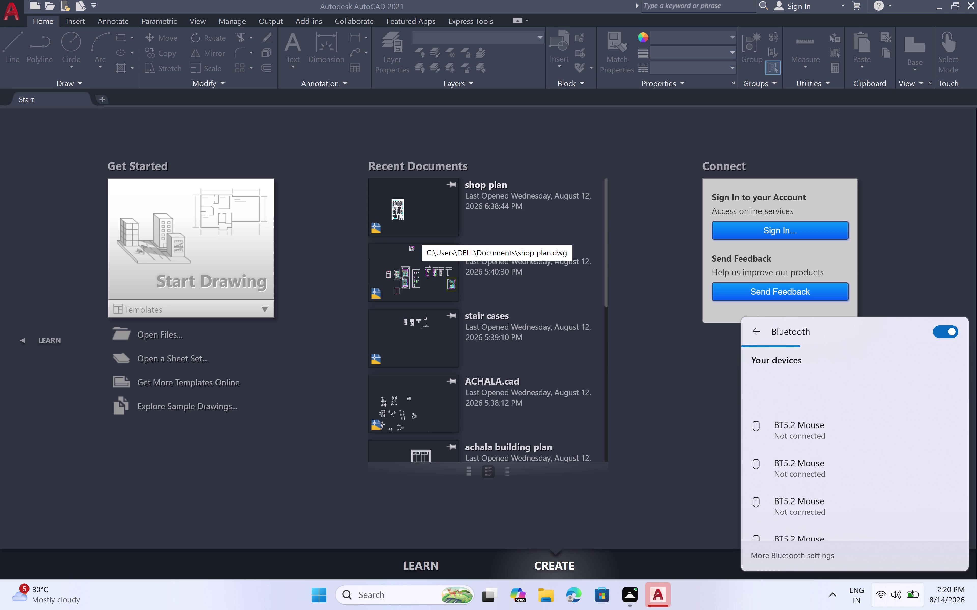
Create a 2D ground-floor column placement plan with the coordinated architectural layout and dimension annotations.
Create a new blank drawing, Drawing1, from the Start Drawing tile.
scroll(up, 3)
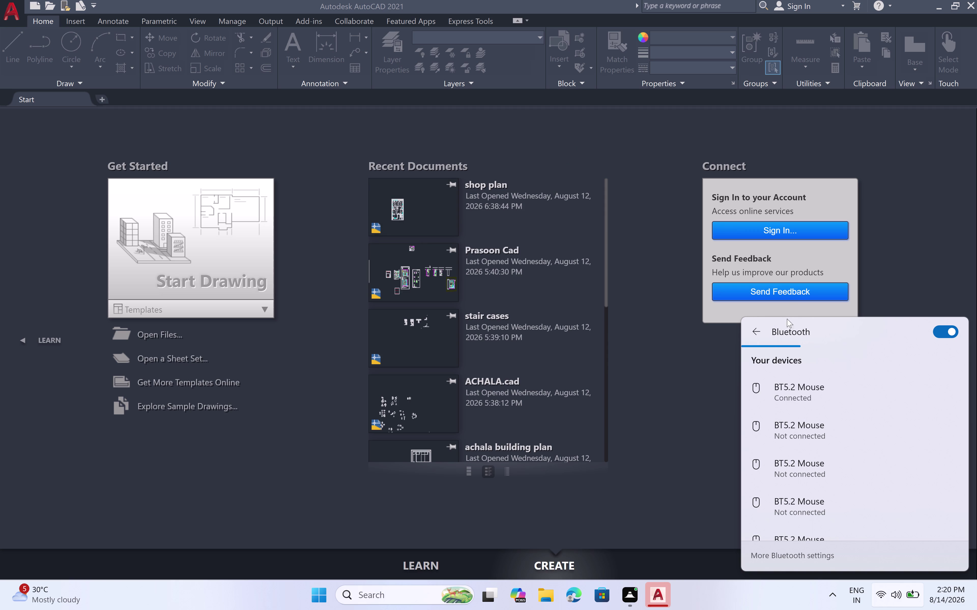
click(751, 333)
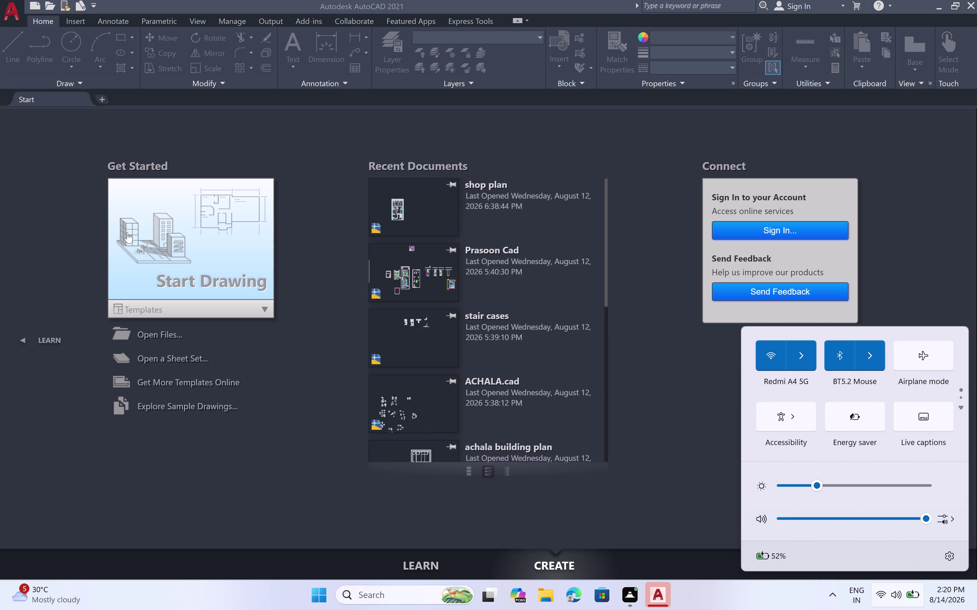
double_click(187, 234)
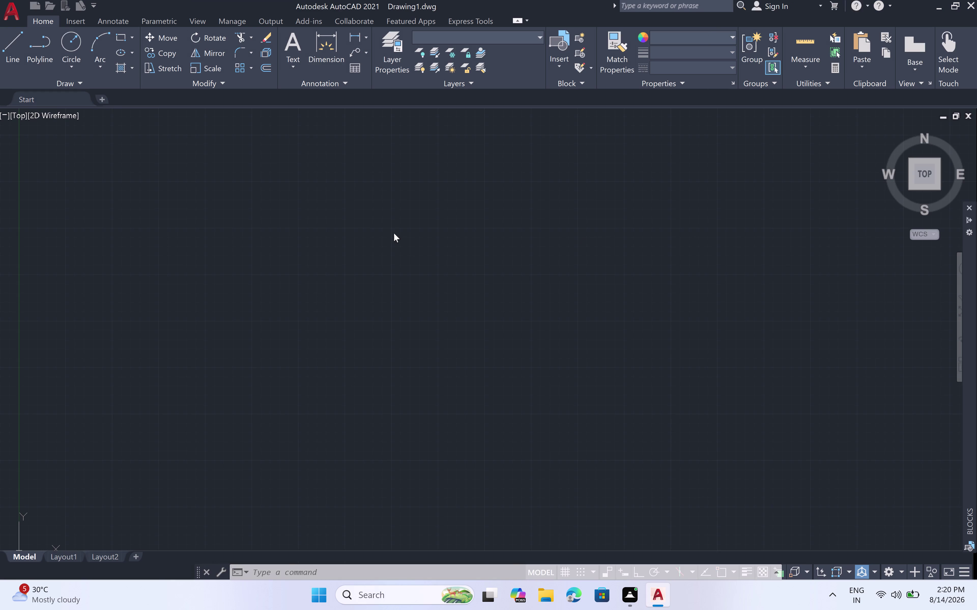
Pan the empty drawing so the origin moves toward the lower left.
scroll(down, 3)
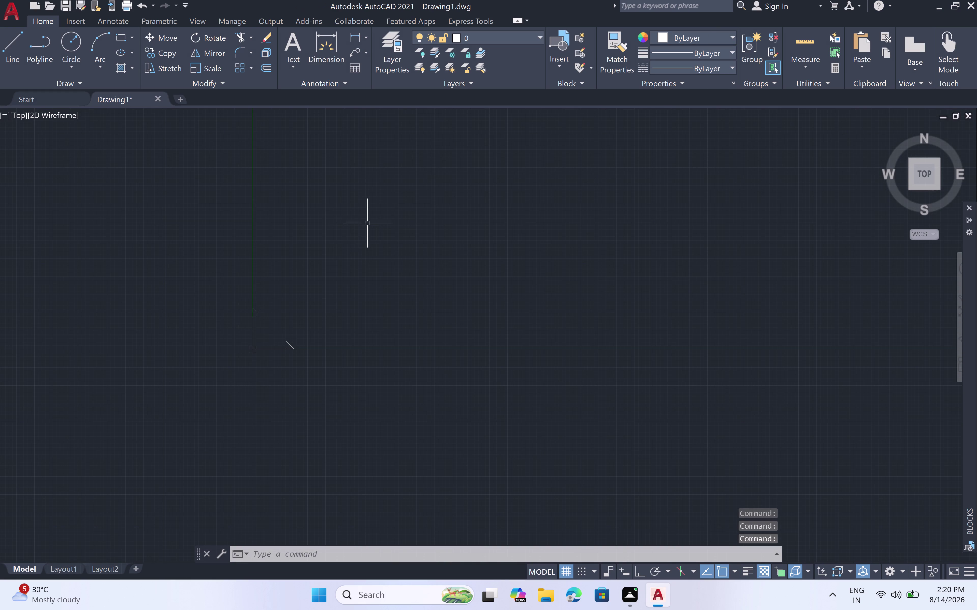
scroll(up, 3)
scroll(down, 3)
scroll(up, 3)
scroll(down, 3)
middle_drag(408, 215, 391, 246)
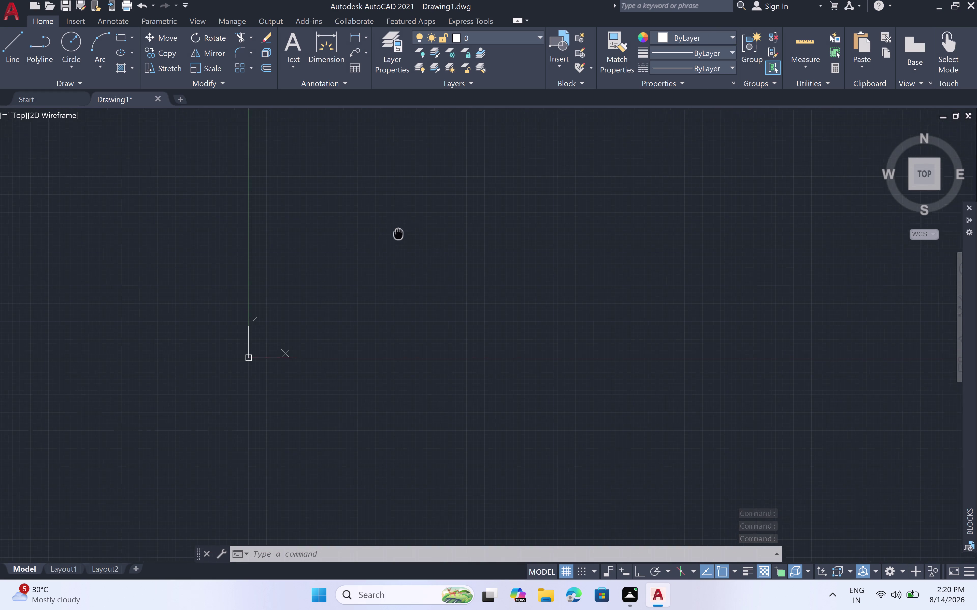
middle_drag(391, 245, 318, 296)
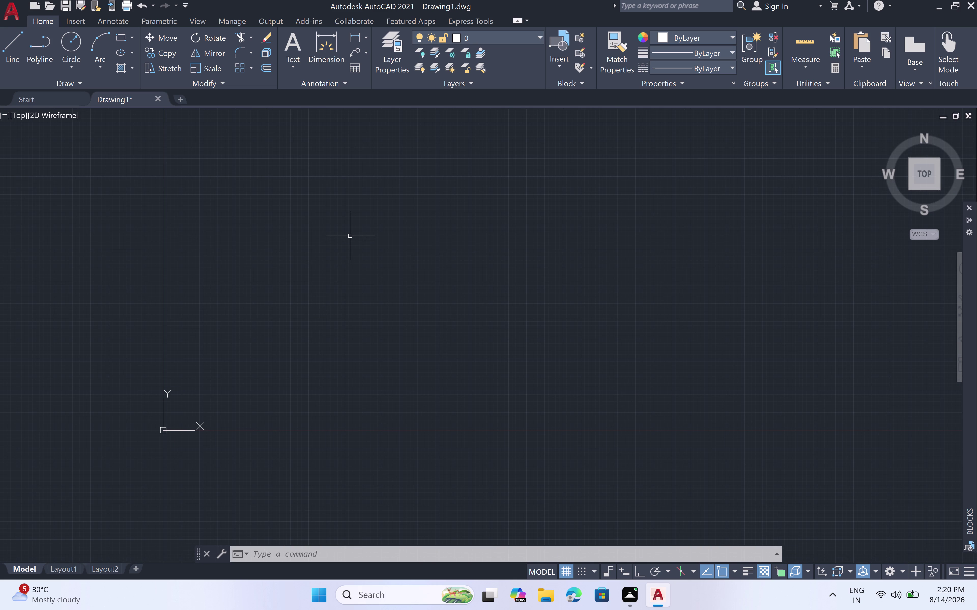
Drag two empty selection windows, then open Drawing Units with UN.
click(325, 166)
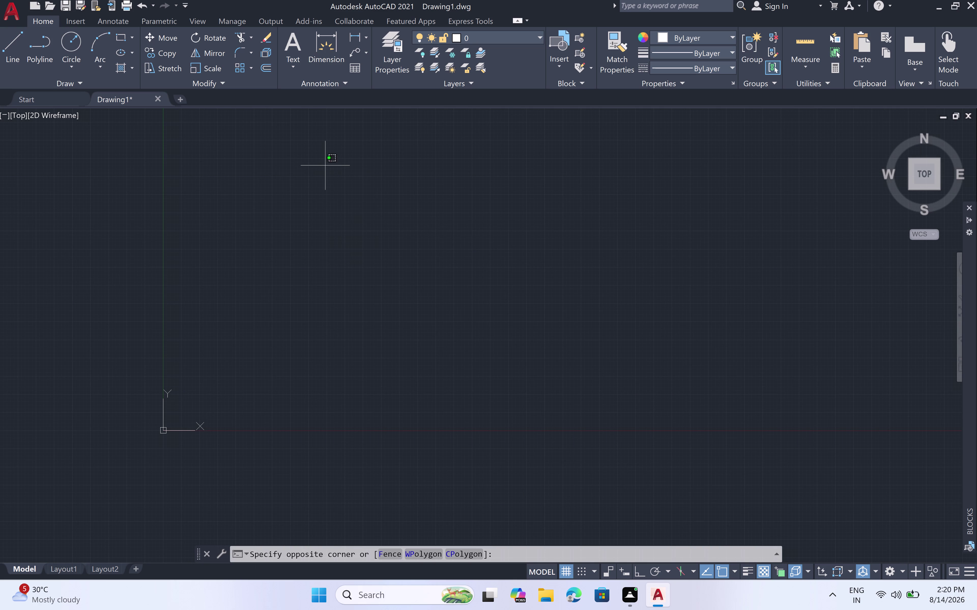
click(644, 295)
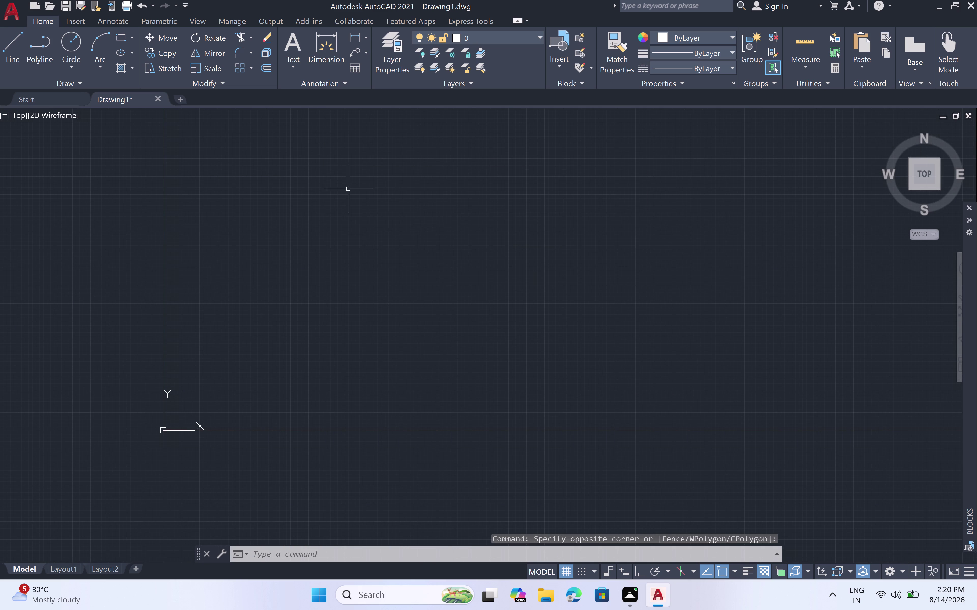
click(320, 172)
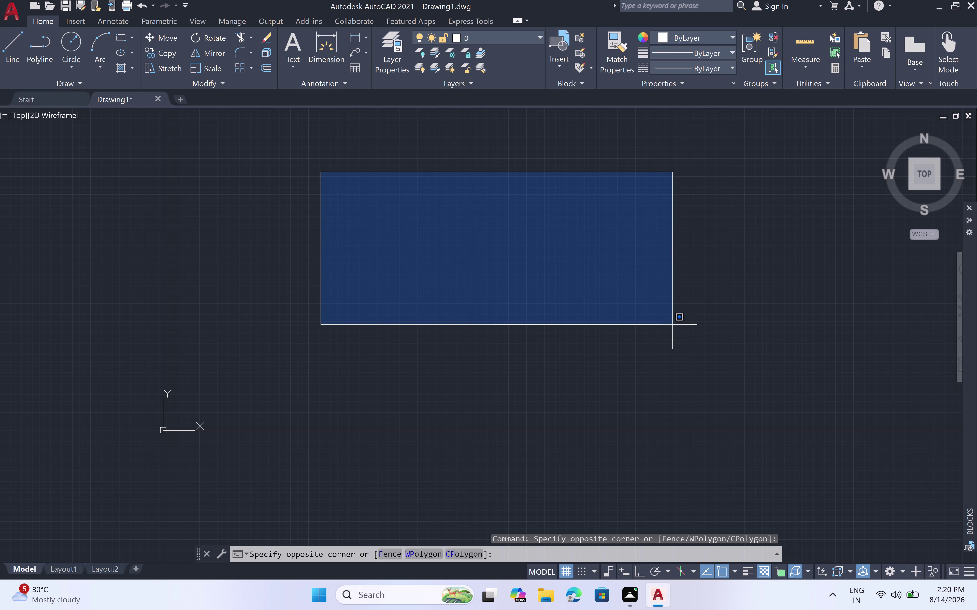
click(673, 324)
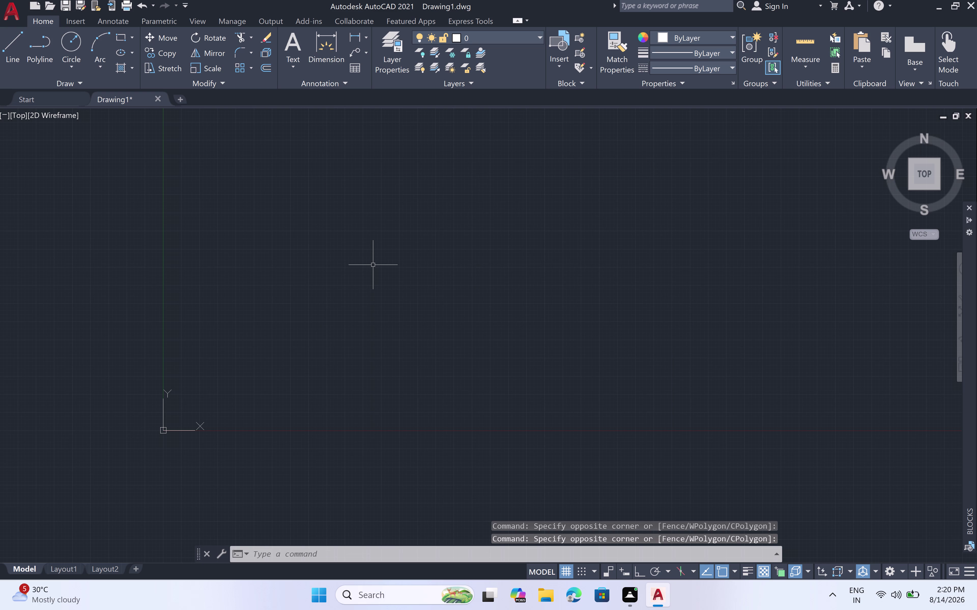
text(un)
key(space)
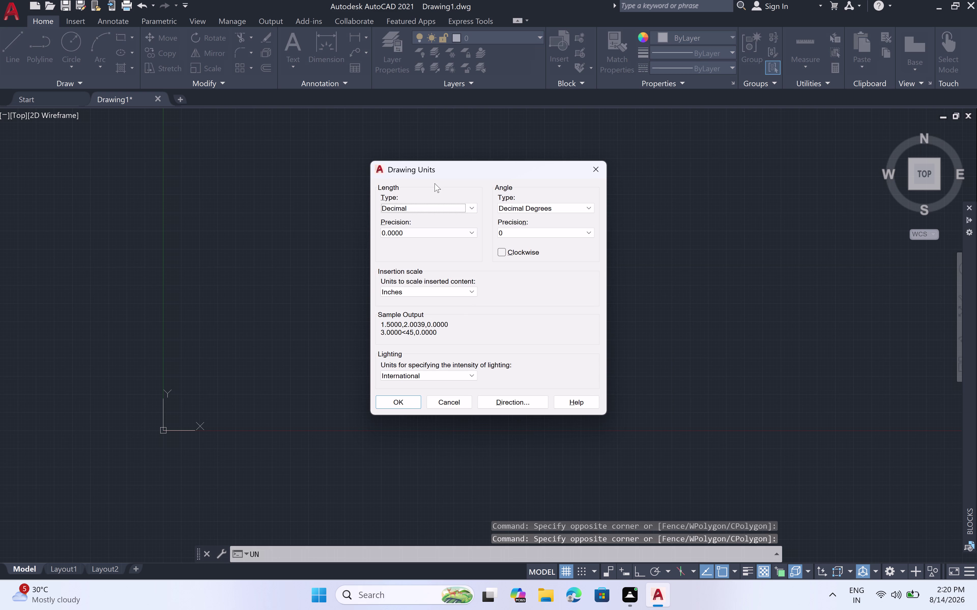
Set length type to Engineering with 0'-0.0" precision and confirm.
click(468, 209)
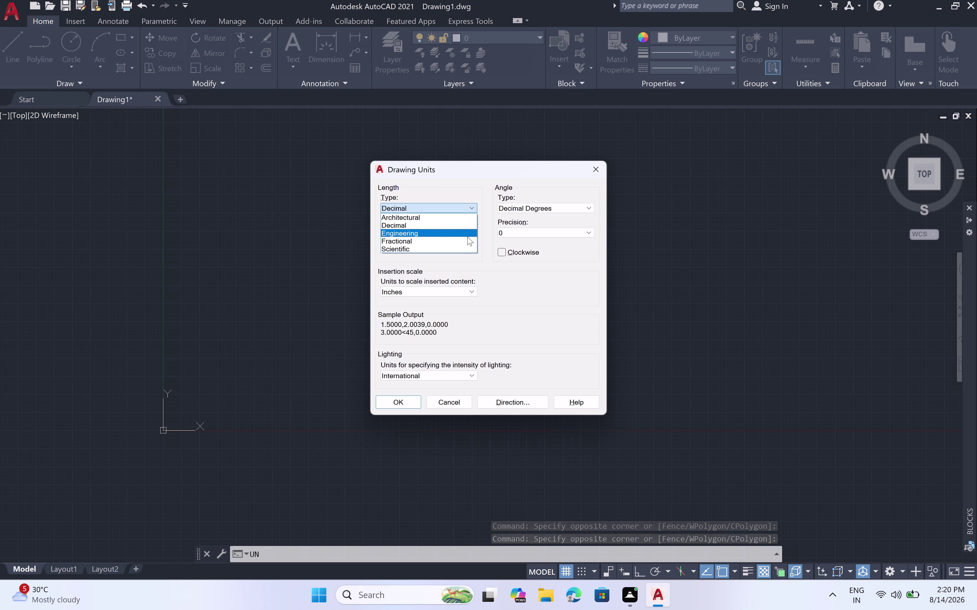
click(467, 237)
click(472, 235)
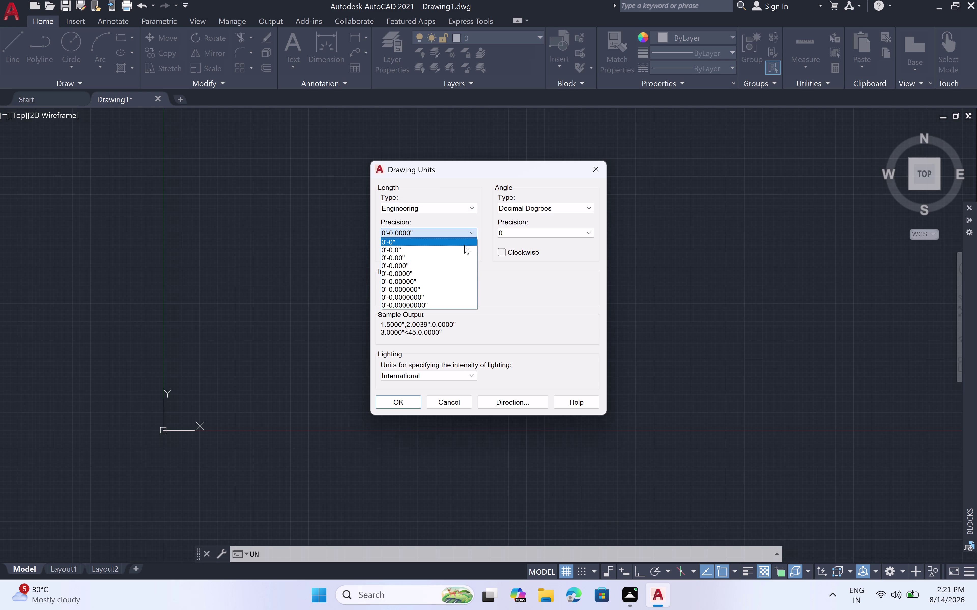
click(466, 250)
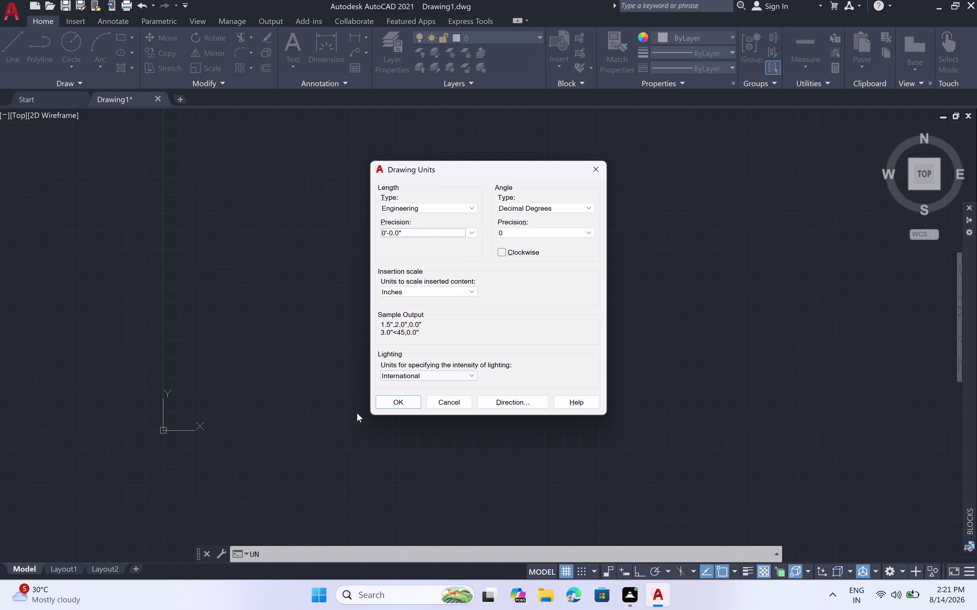
click(394, 403)
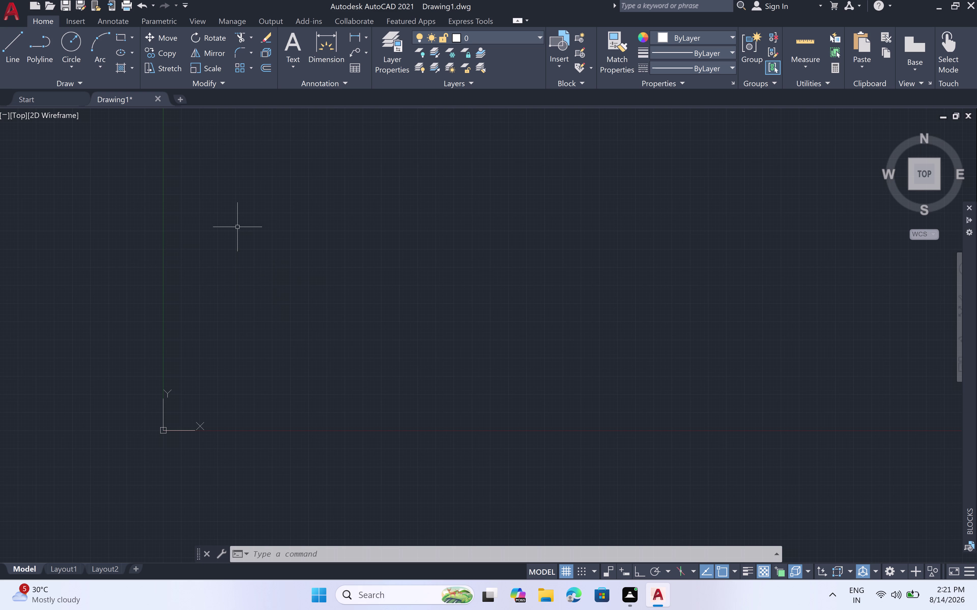
Place a horizontal construction line near the top of the drawing.
middle_drag(290, 173, 232, 496)
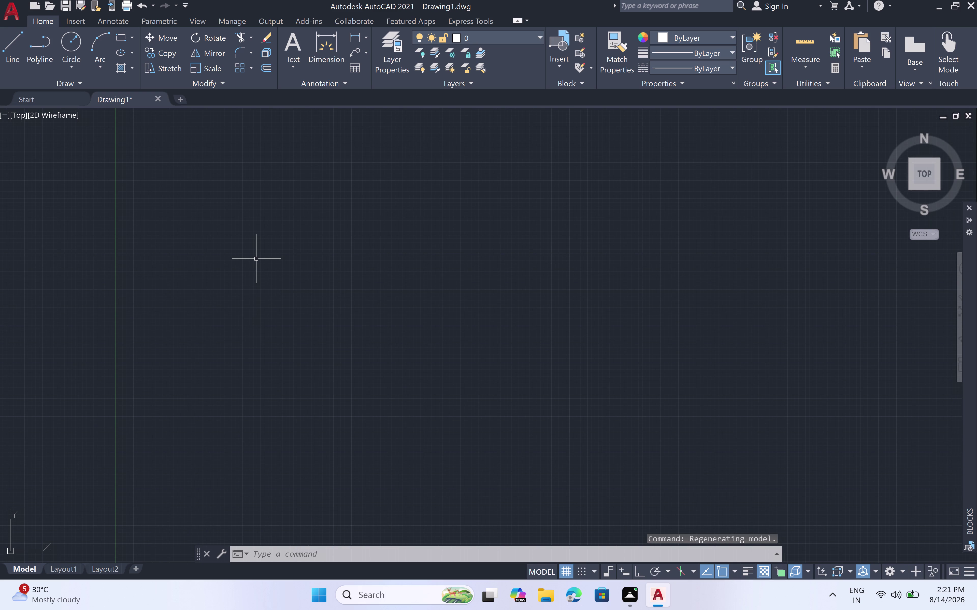
text(off)
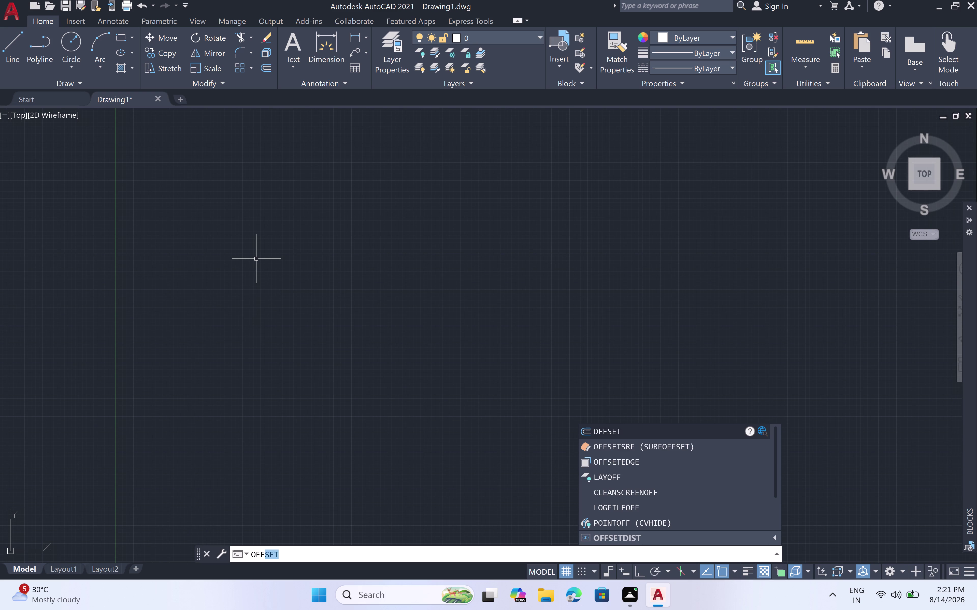
key(BackSpace)
key(BackSpace)
key(BackSpace)
key(BackSpace)
text(x)
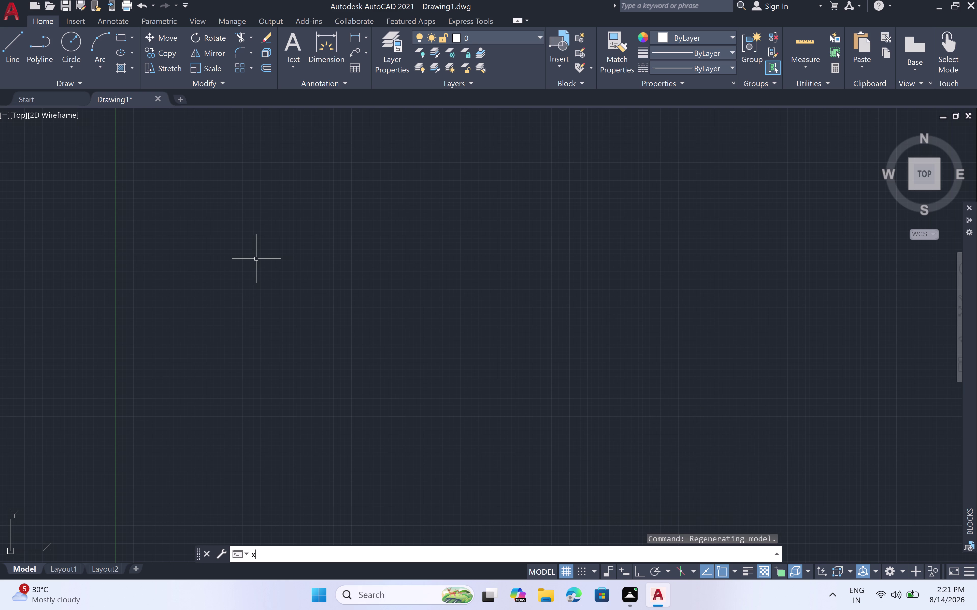
text(l)
key(space)
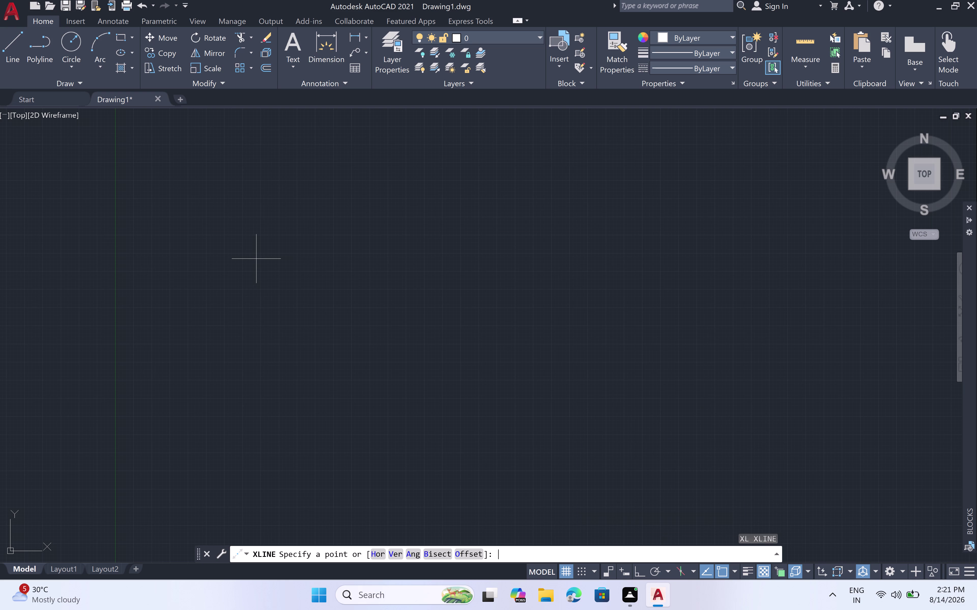
key(h)
key(space)
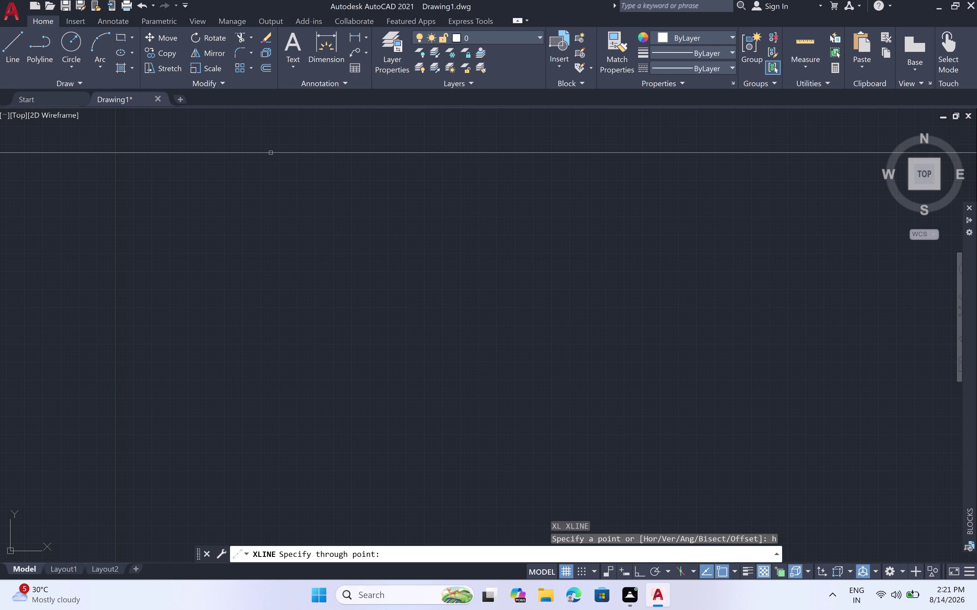
click(356, 153)
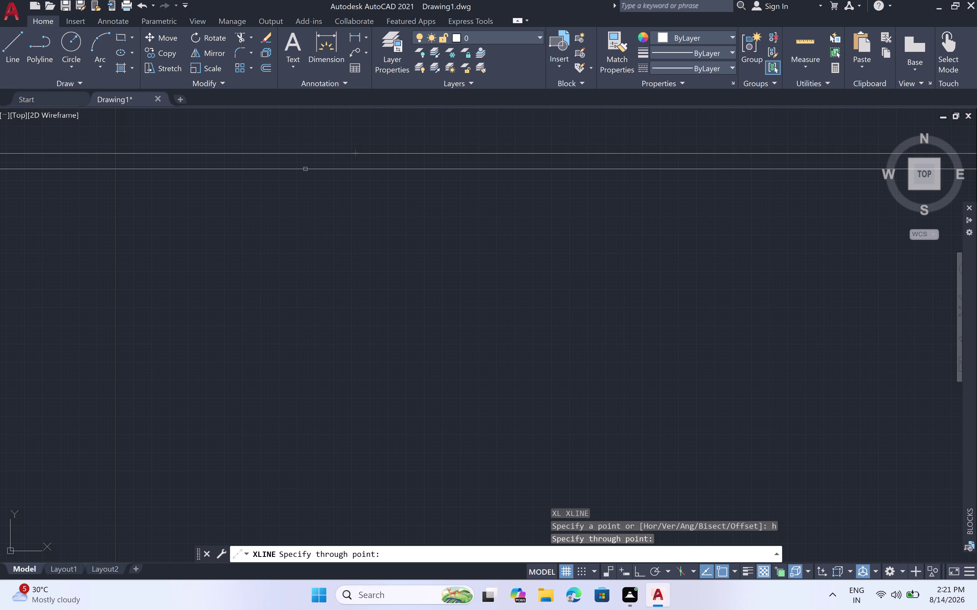
key(space)
Place a vertical construction line near the left side, then start TRIM.
key(space)
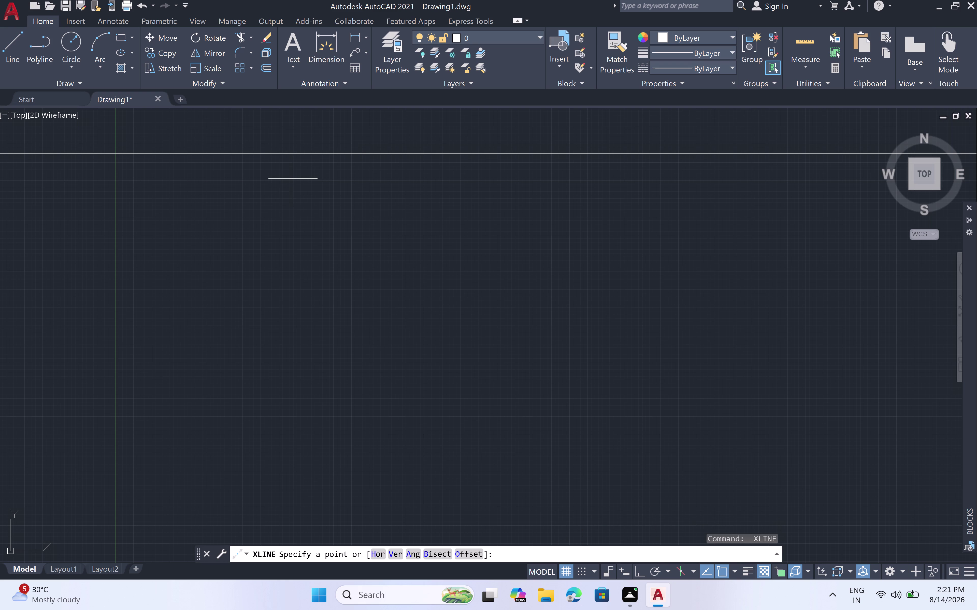
text(v)
key(space)
click(196, 179)
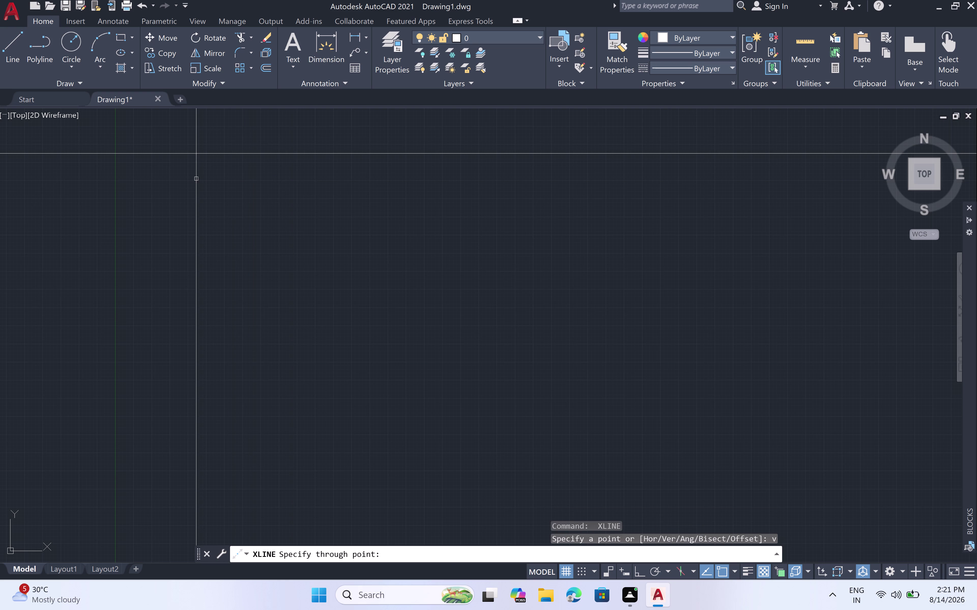
key(Escape)
key(r)
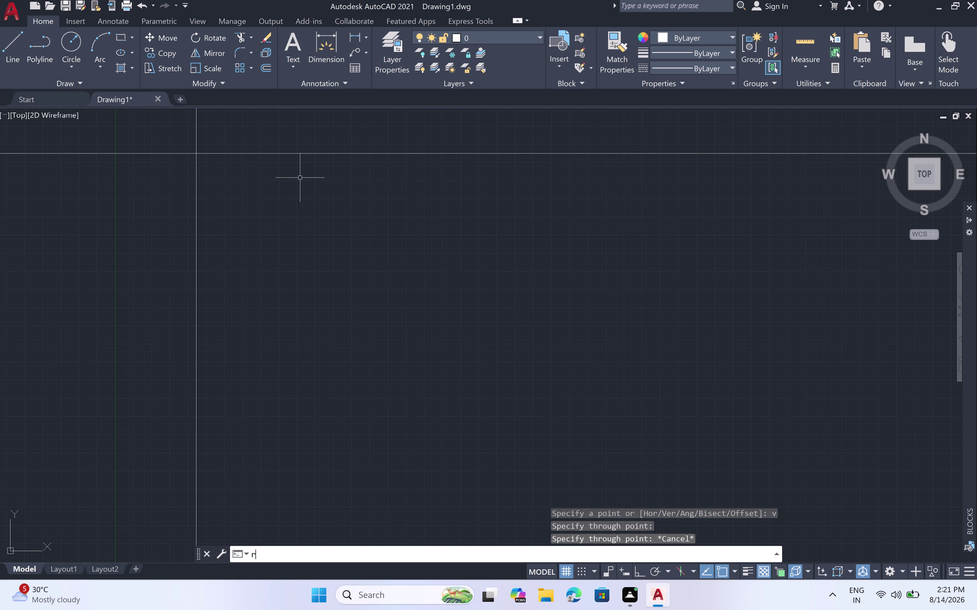
key(BackSpace)
text(tr)
key(space)
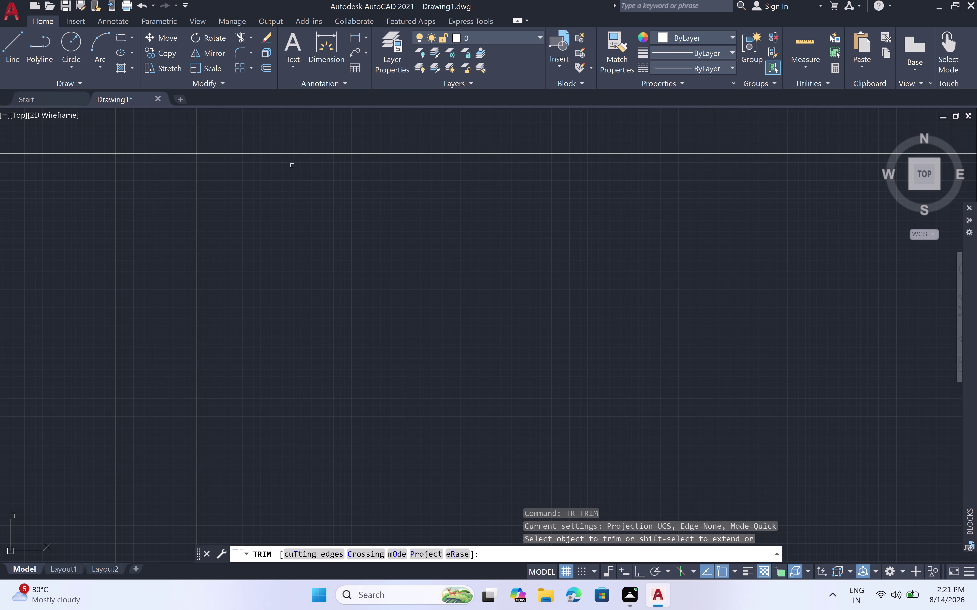
Trim the vertical line above and horizontal line left of the intersection.
click(197, 121)
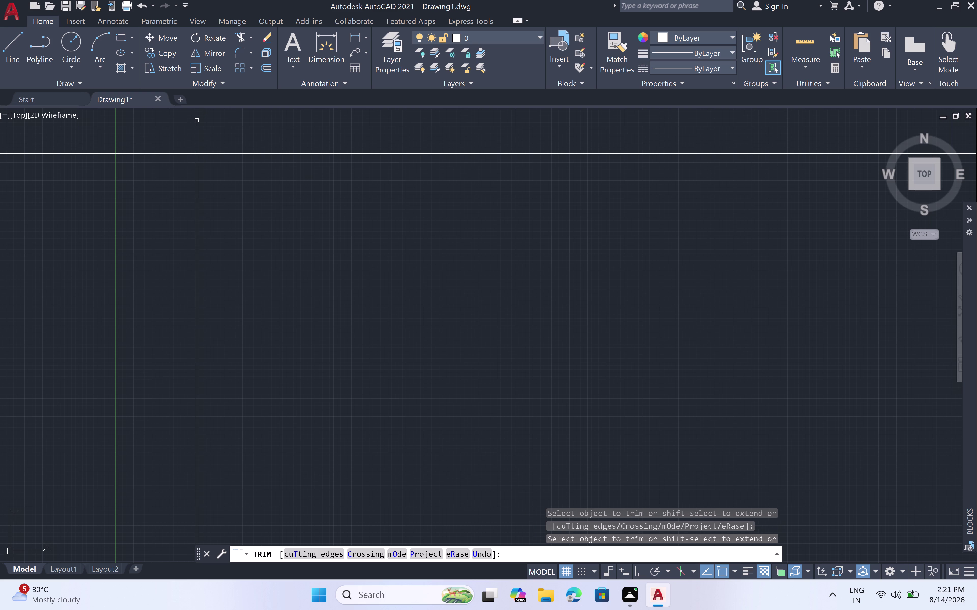
click(162, 152)
key(Escape)
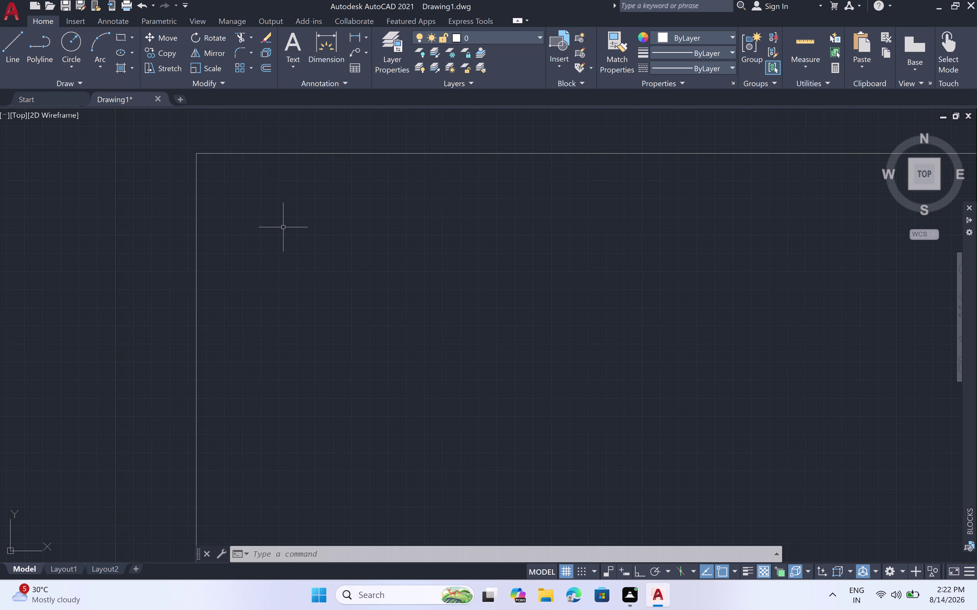
key(o)
text(ff)
key(space)
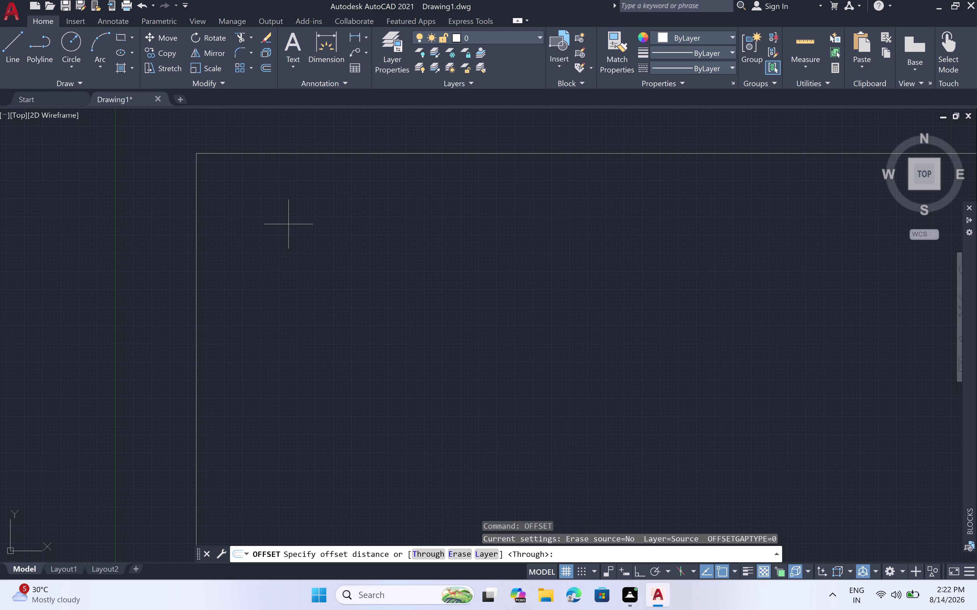
Offset the top and left corner lines 9" inward to thicken the outer walls.
text(9")
key(space)
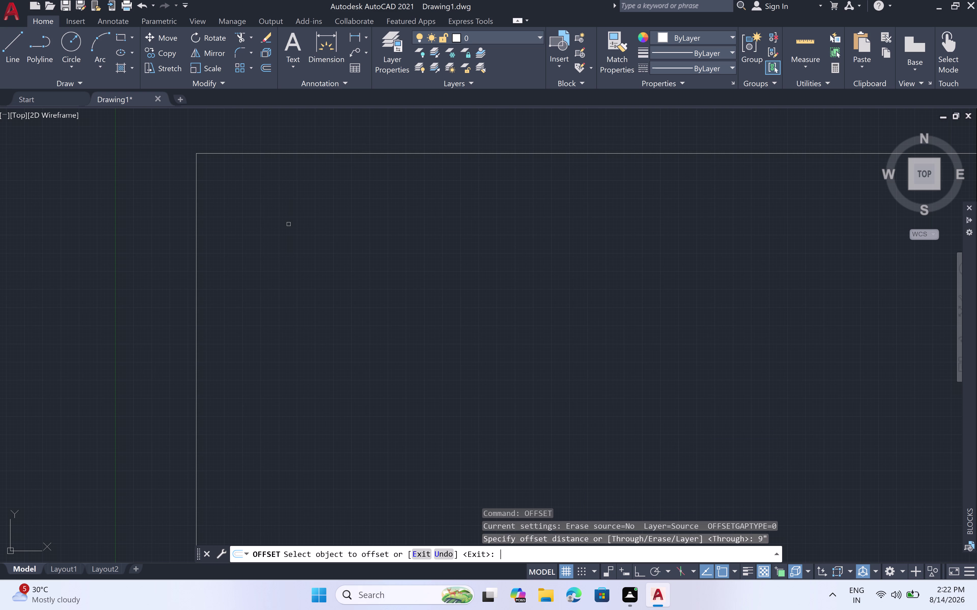
click(253, 154)
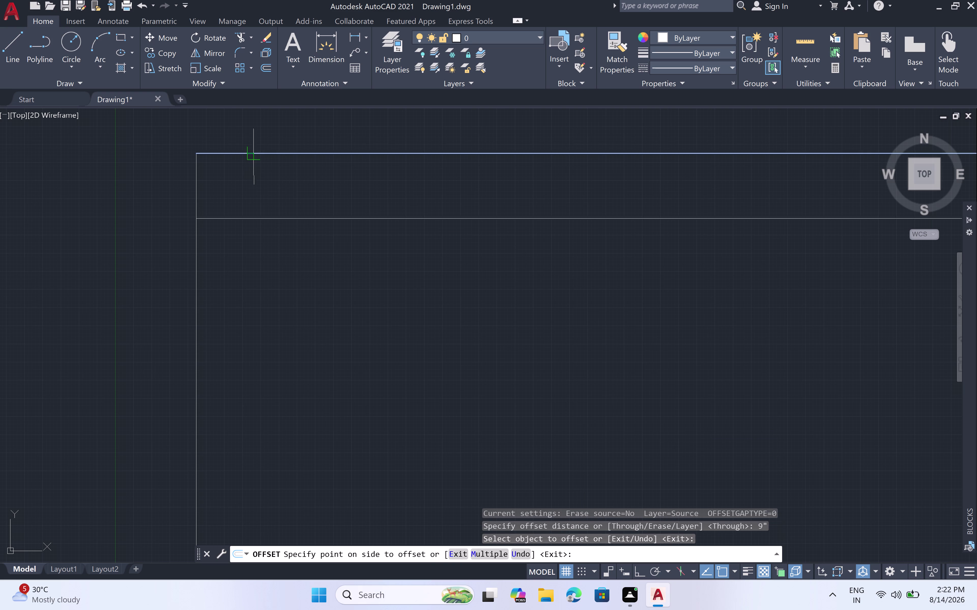
click(257, 202)
click(196, 262)
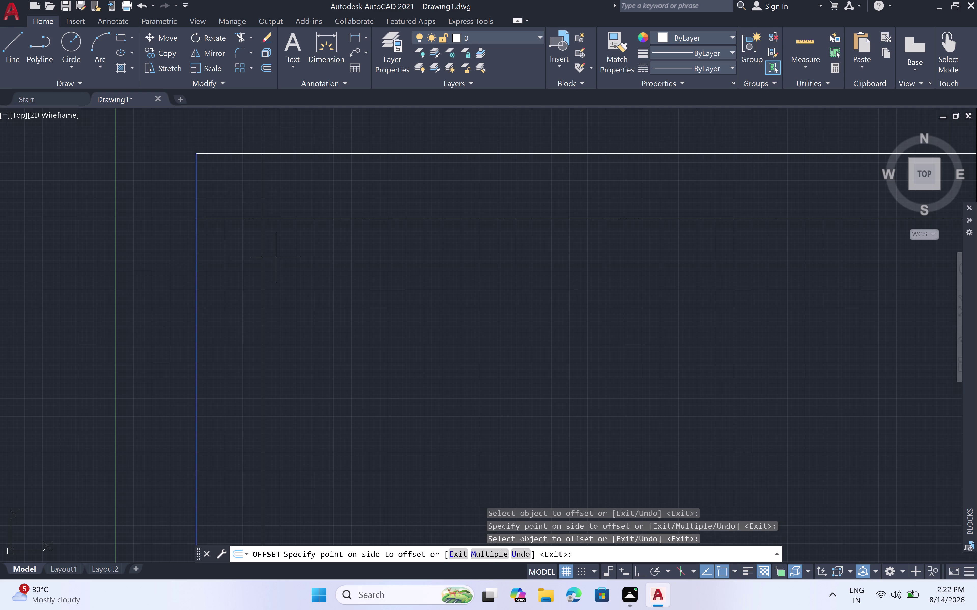
click(294, 260)
scroll(down, 3)
scroll(down, 3)
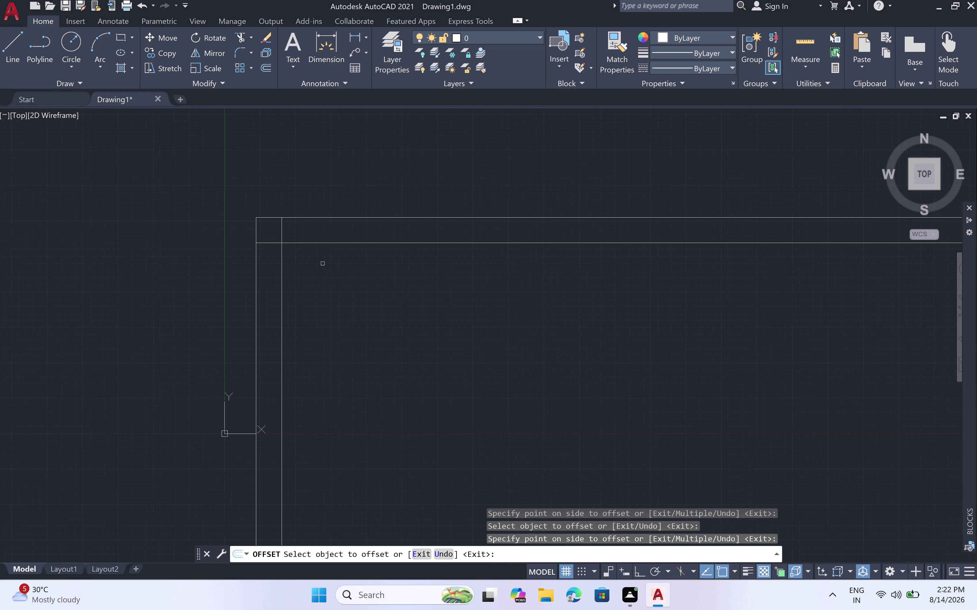
key(Escape)
scroll(down, 3)
scroll(up, 3)
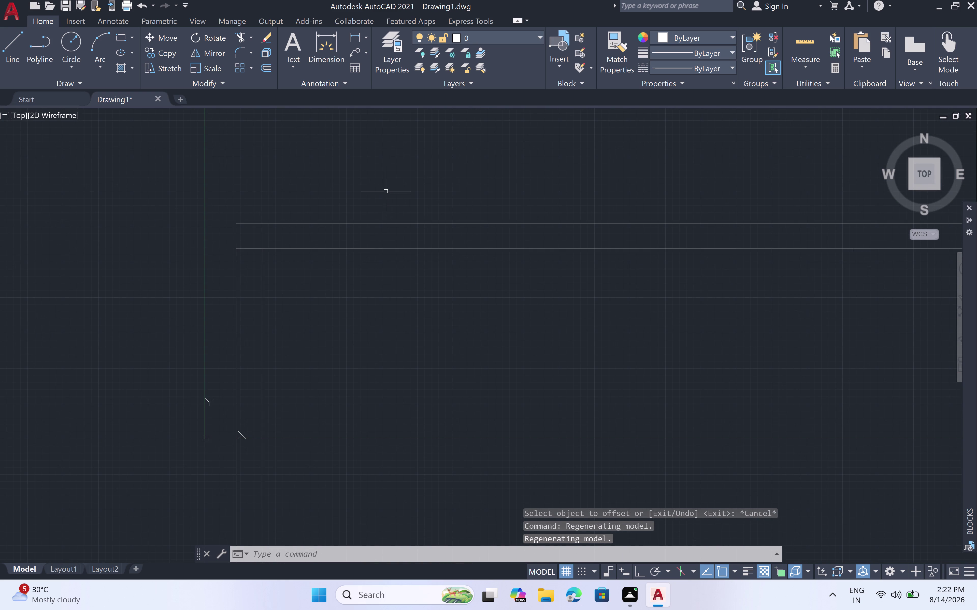
click(369, 178)
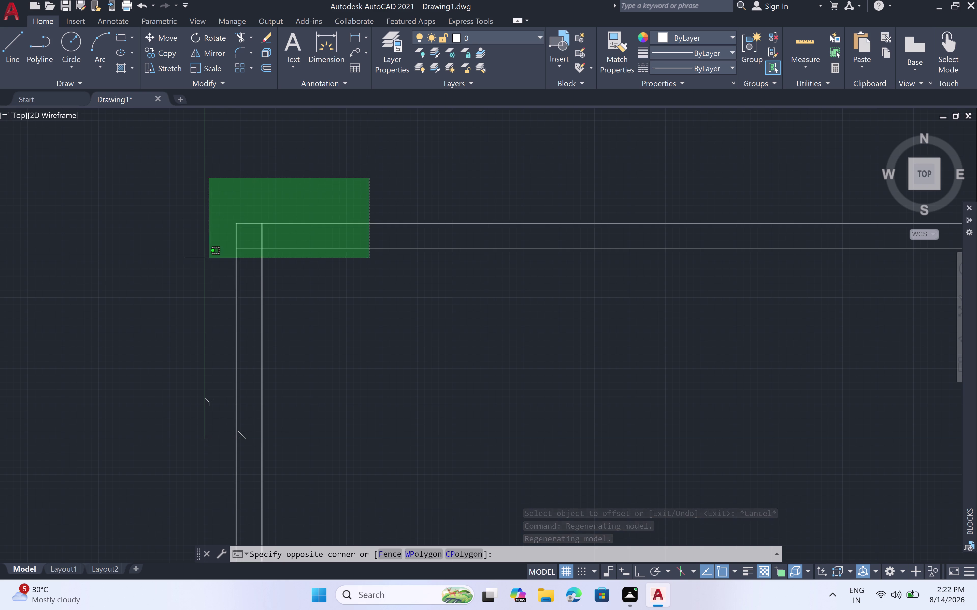
Move the four corner wall lines from their corner base point to a new location.
click(214, 284)
text(m)
key(space)
scroll(down, 3)
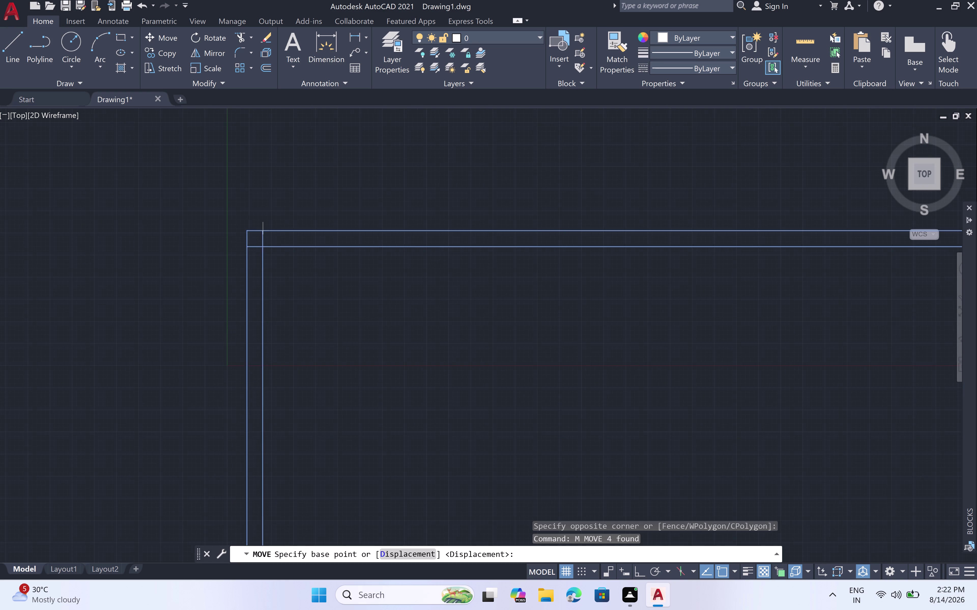
scroll(up, 3)
click(261, 238)
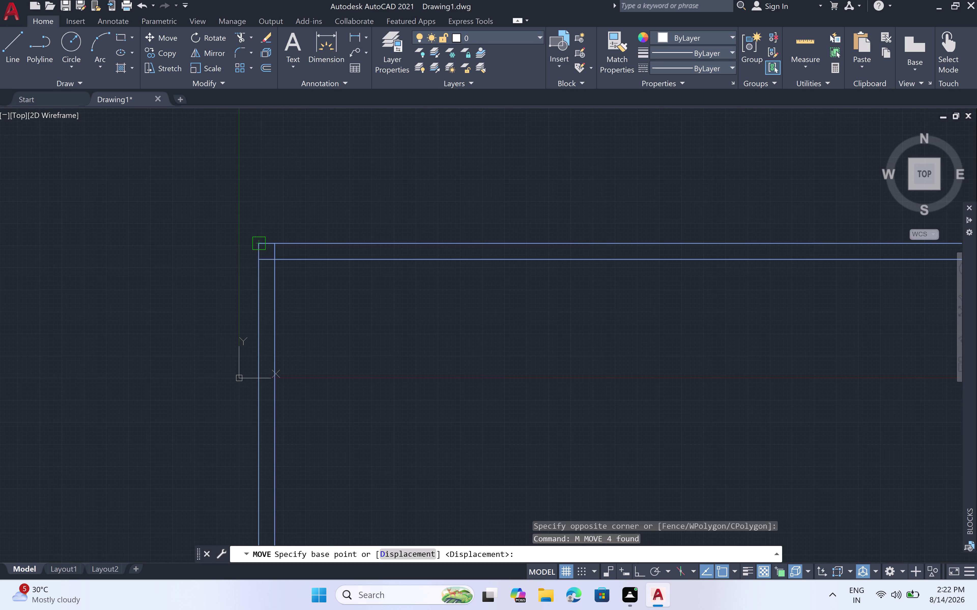
scroll(down, 3)
middle_drag(440, 151, 405, 339)
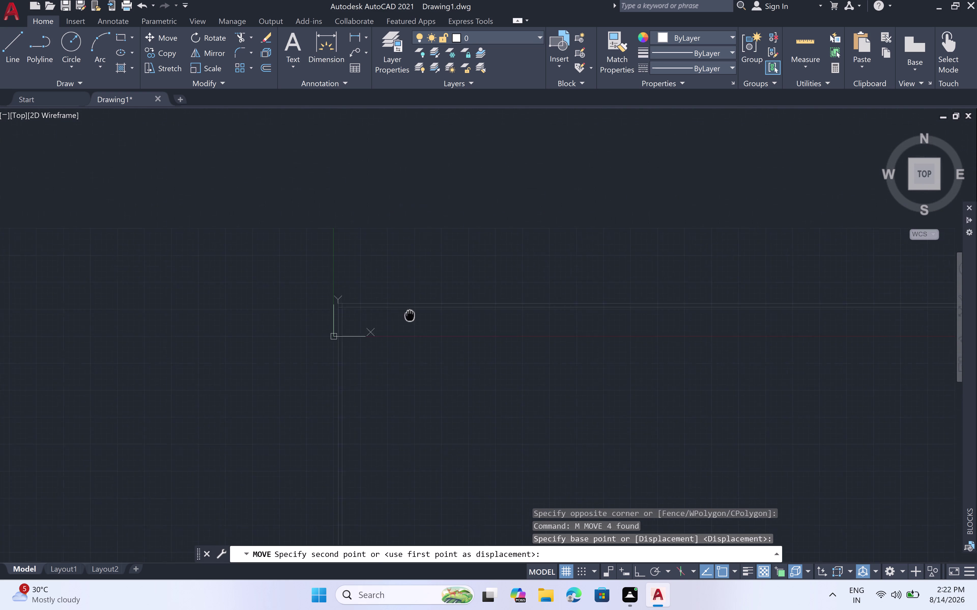
middle_drag(405, 339, 390, 397)
middle_drag(438, 152, 377, 242)
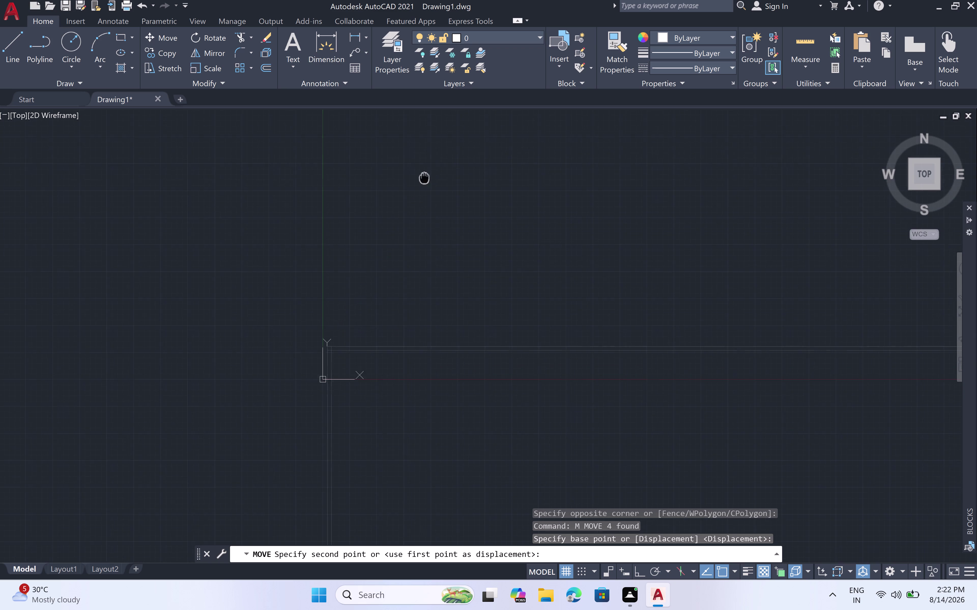
middle_drag(377, 243, 334, 325)
middle_drag(414, 205, 362, 242)
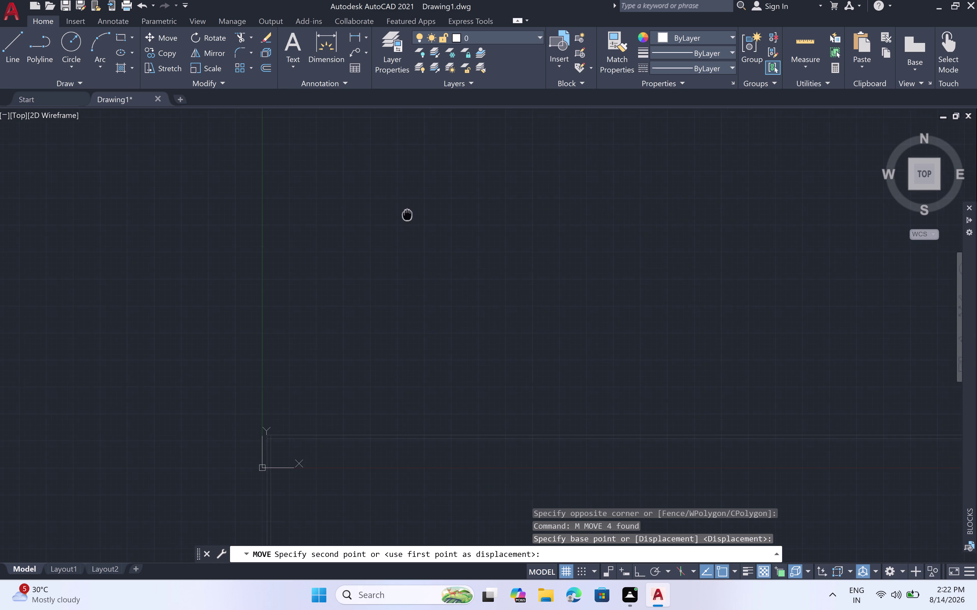
middle_drag(362, 242, 228, 293)
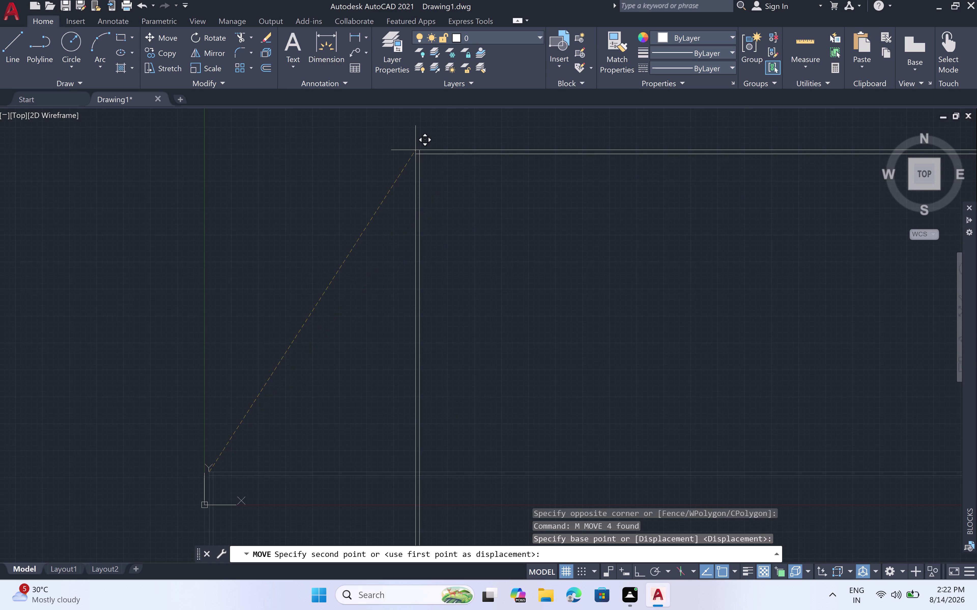
click(415, 150)
Reselect the corner walls and nudge them slightly.
middle_drag(504, 177, 408, 273)
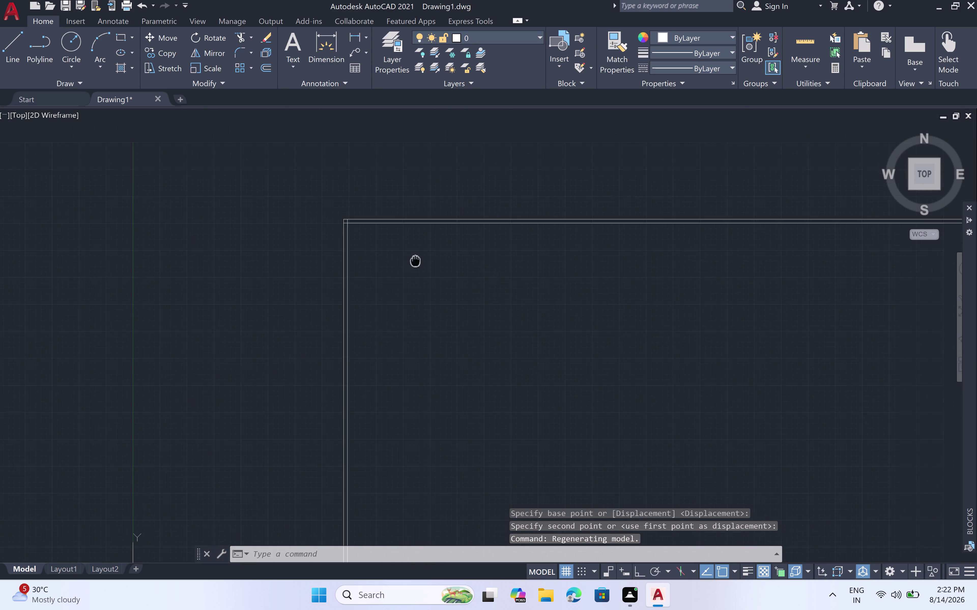
middle_drag(408, 274, 396, 293)
click(392, 220)
click(280, 336)
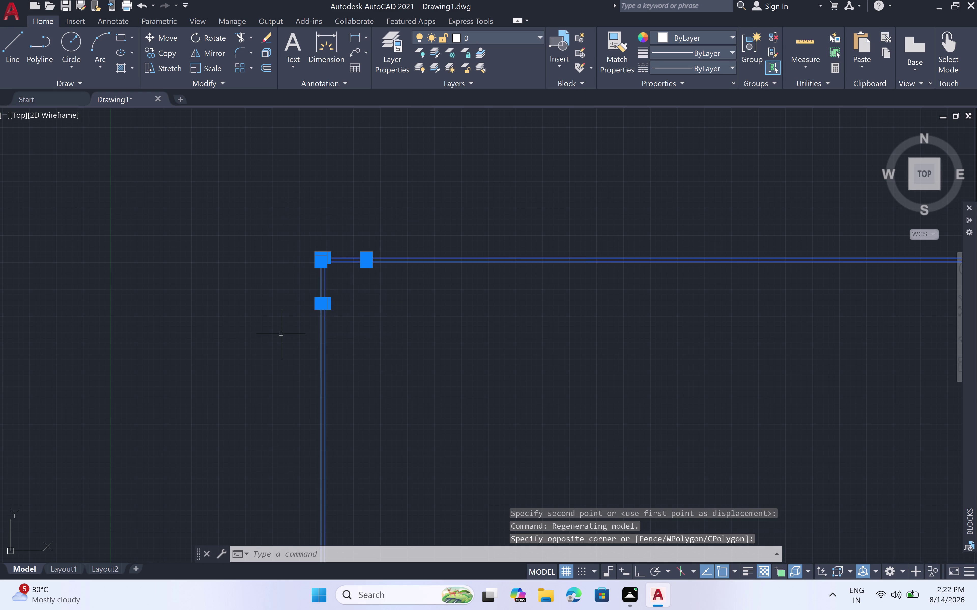
text(m)
key(space)
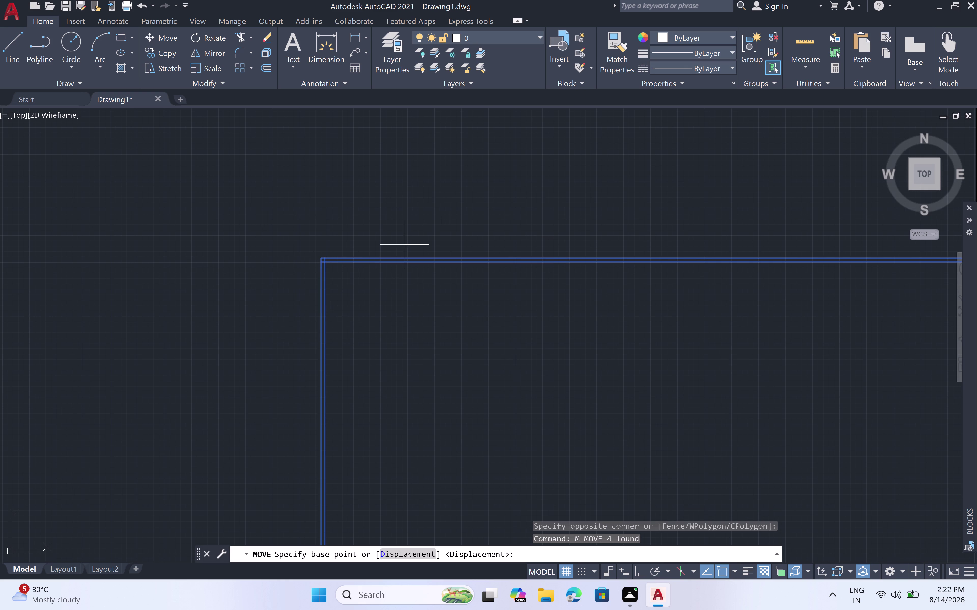
click(328, 255)
click(330, 253)
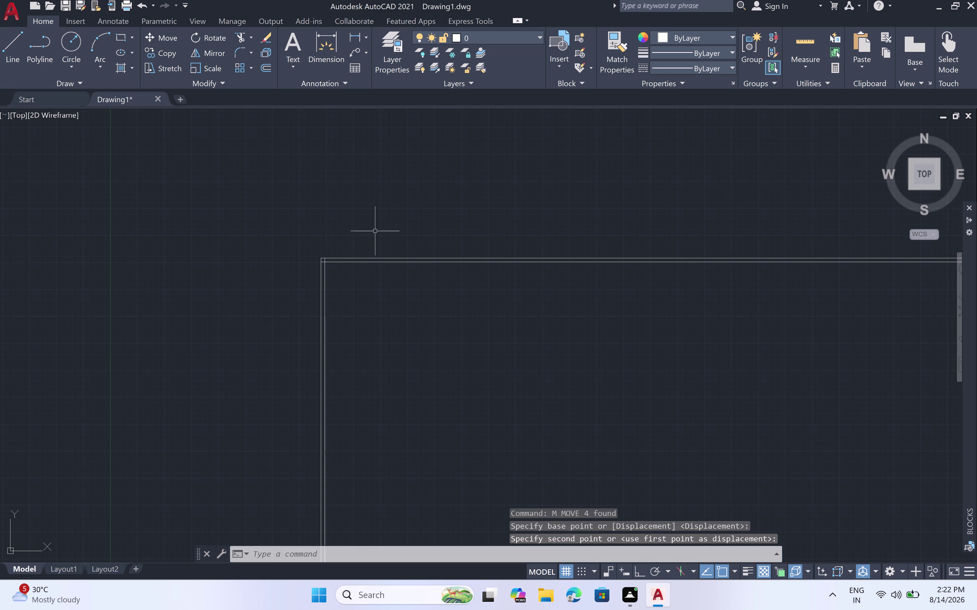
Move the corner walls once more to their final position.
click(373, 223)
click(309, 304)
key(m)
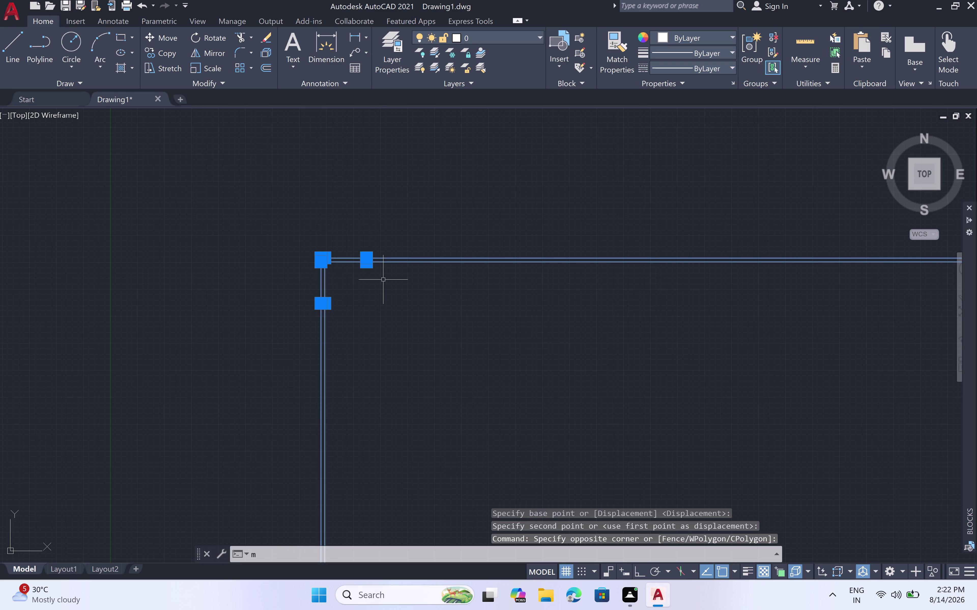
key(space)
click(327, 260)
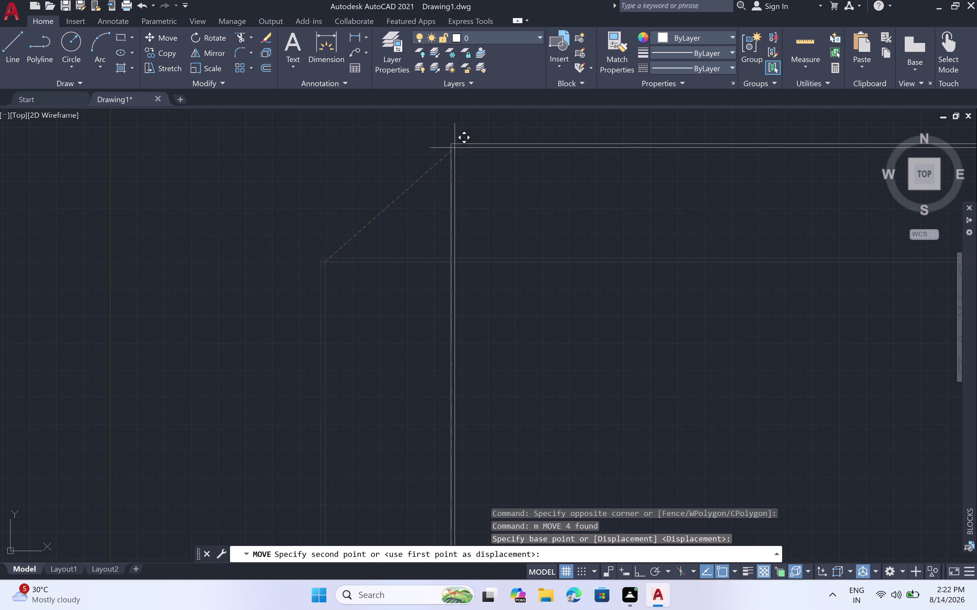
middle_drag(376, 146, 281, 253)
middle_drag(276, 259, 274, 261)
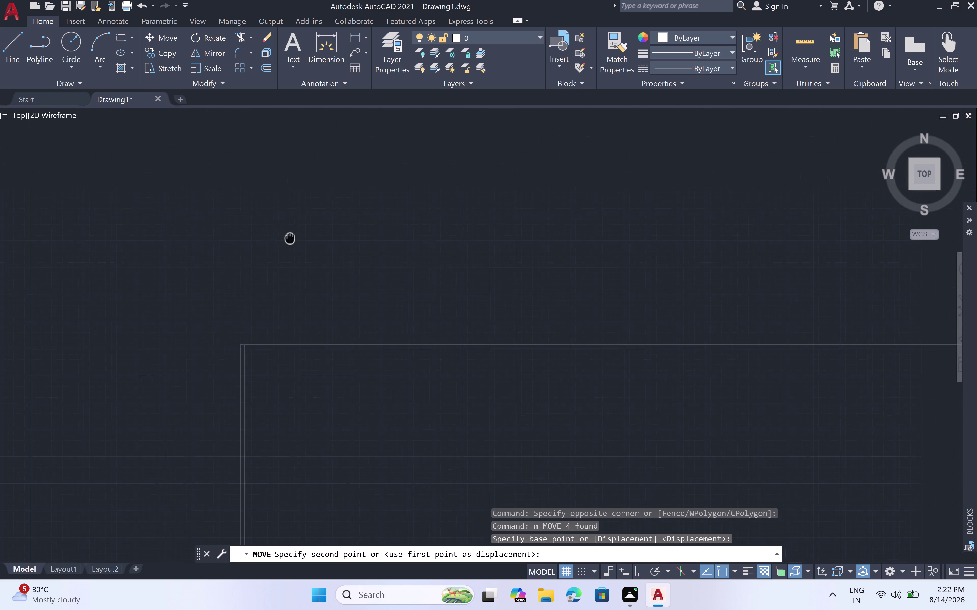
middle_drag(274, 262, 272, 265)
click(288, 171)
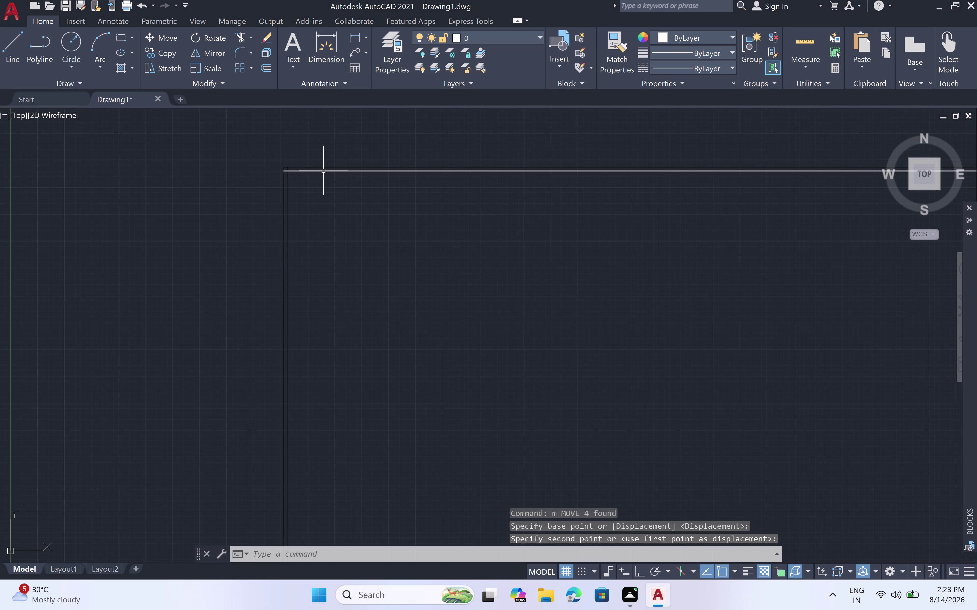
key(Escape)
scroll(up, 3)
scroll(down, 3)
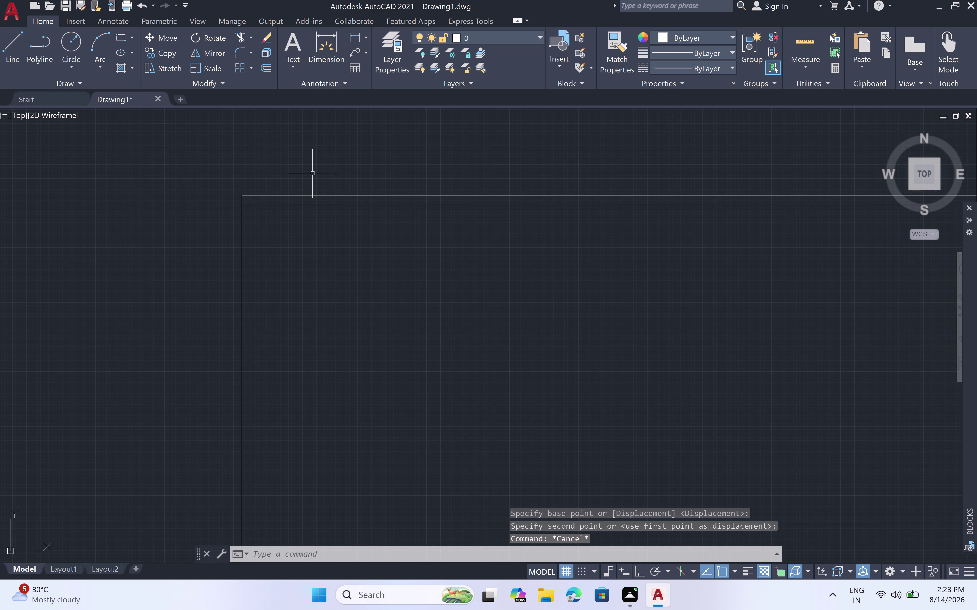
middle_drag(312, 173, 396, 174)
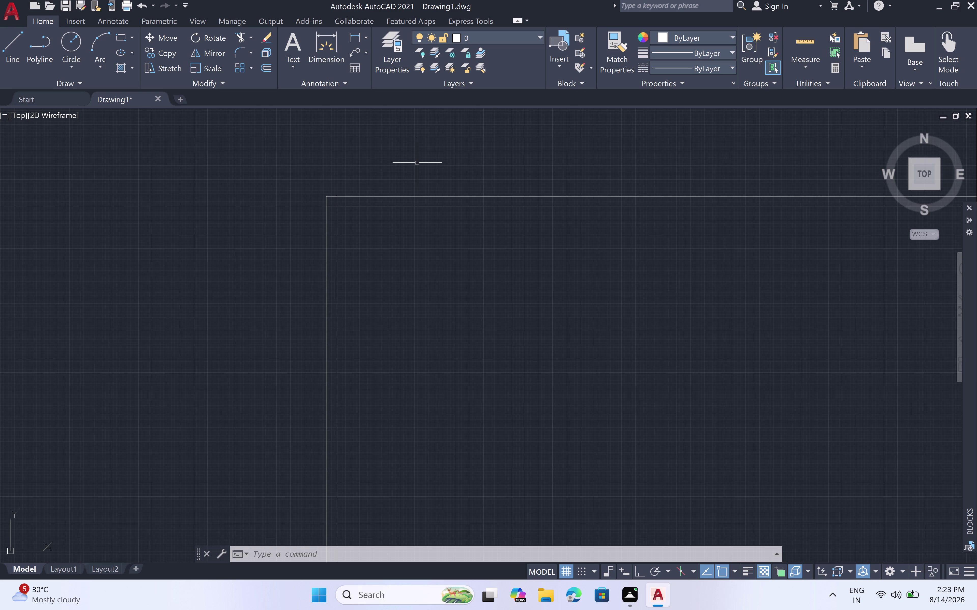
Offset the inner left wall 10' to the right.
text(o)
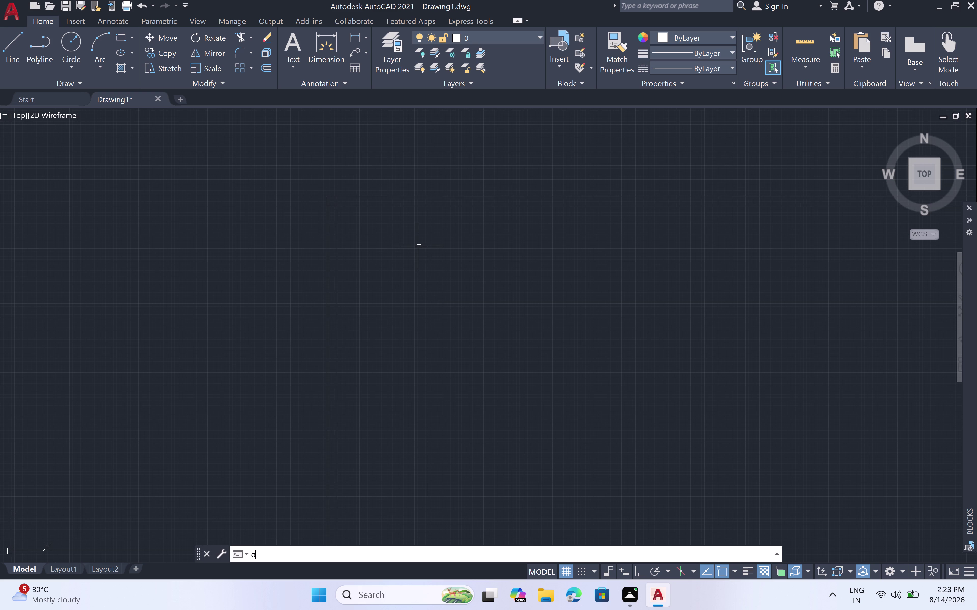
text(ff)
key(space)
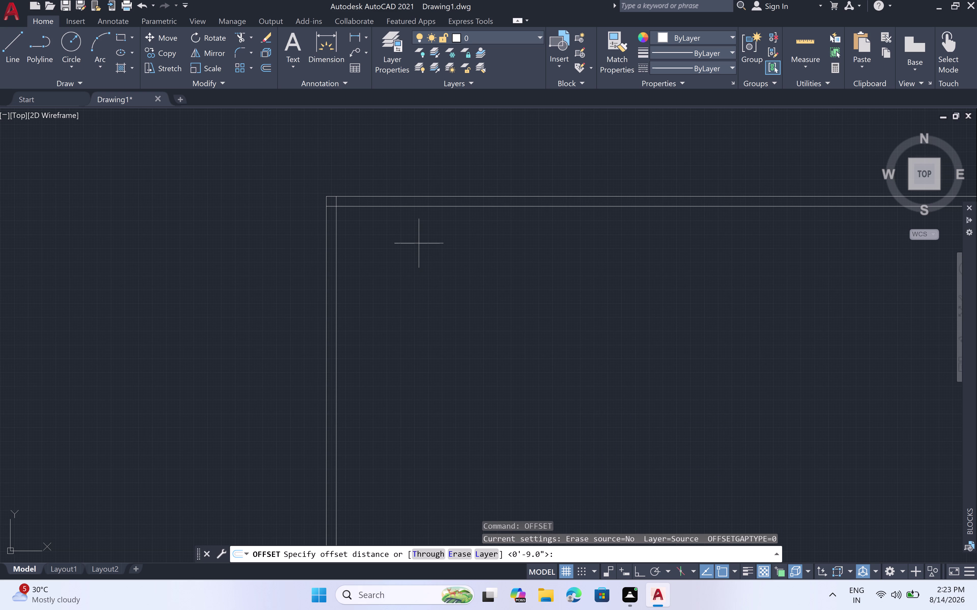
key(1)
key(0)
text(')
key(space)
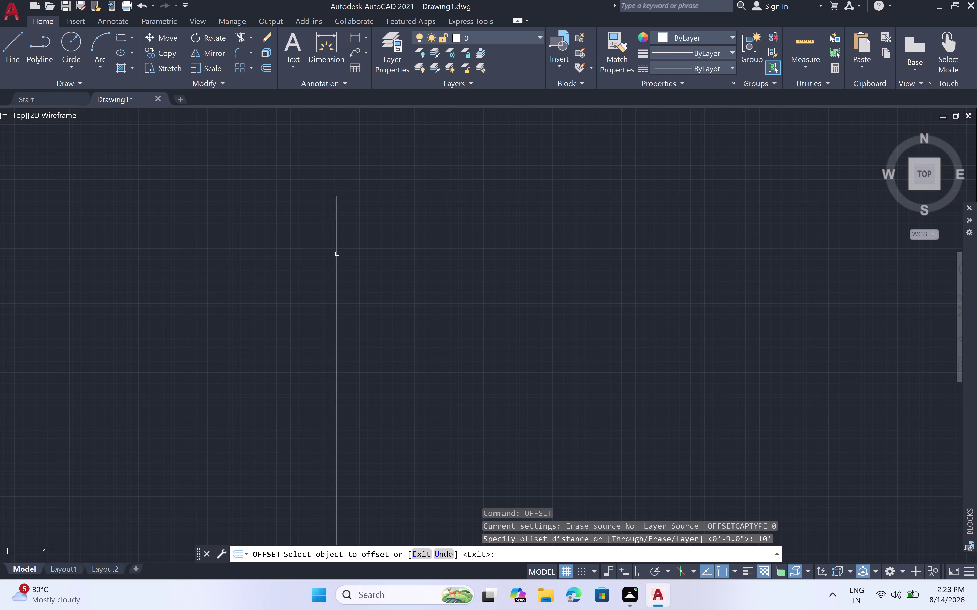
click(337, 254)
double_click(584, 255)
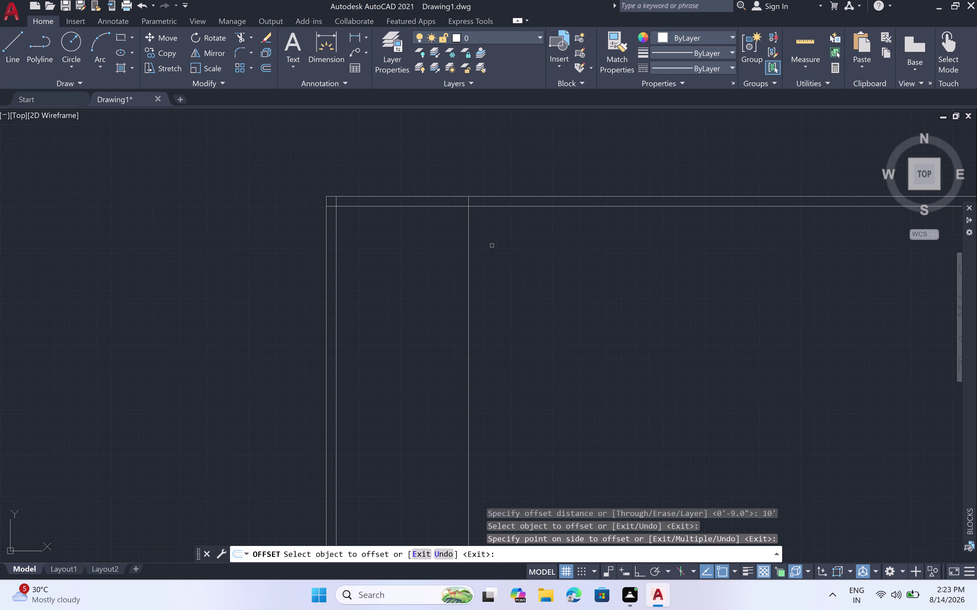
key(space)
Offset the inner top wall 10'6" downward.
key(space)
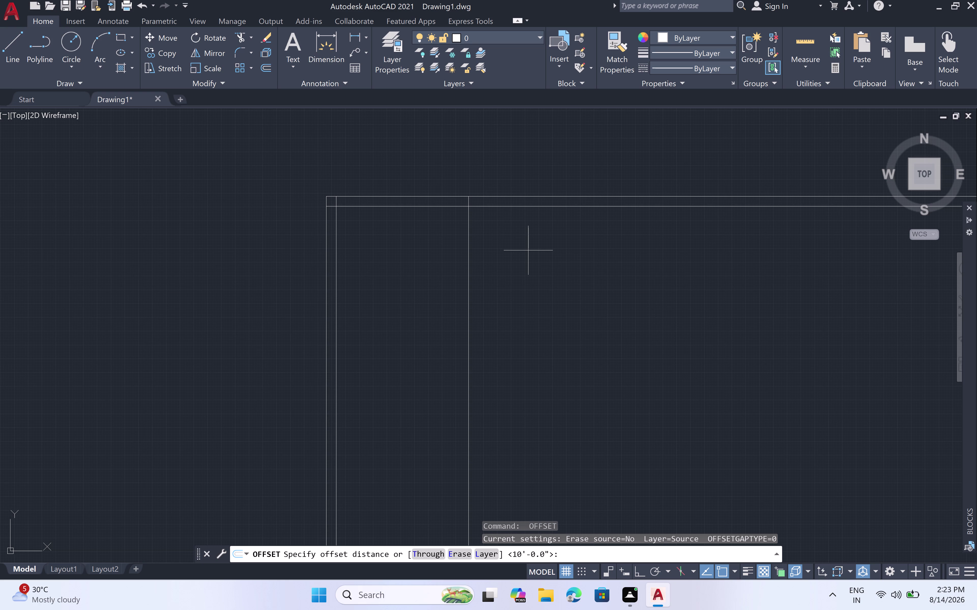
key(1)
key(0)
key(apostrophe)
key(6)
text(")
key(space)
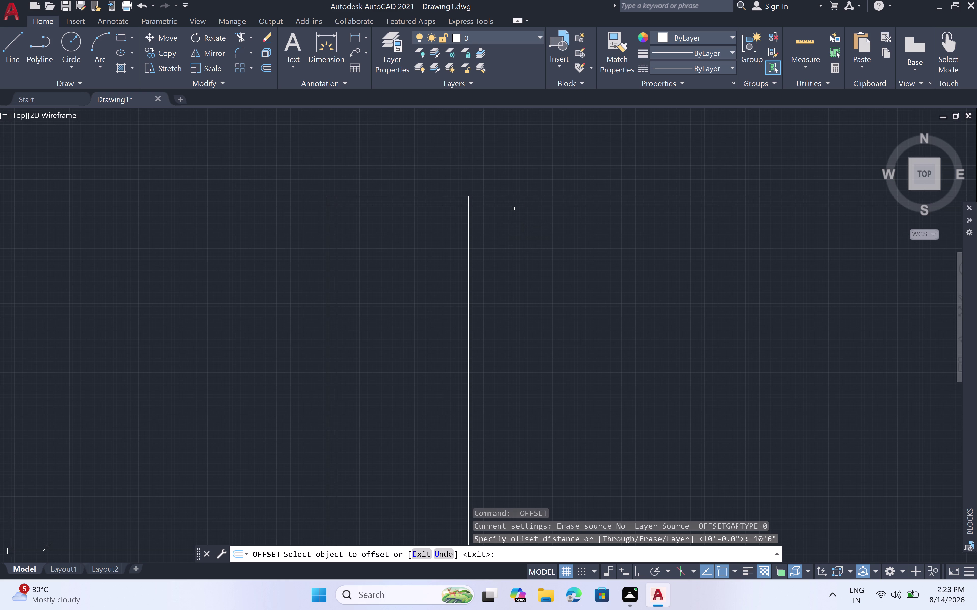
click(512, 207)
click(523, 322)
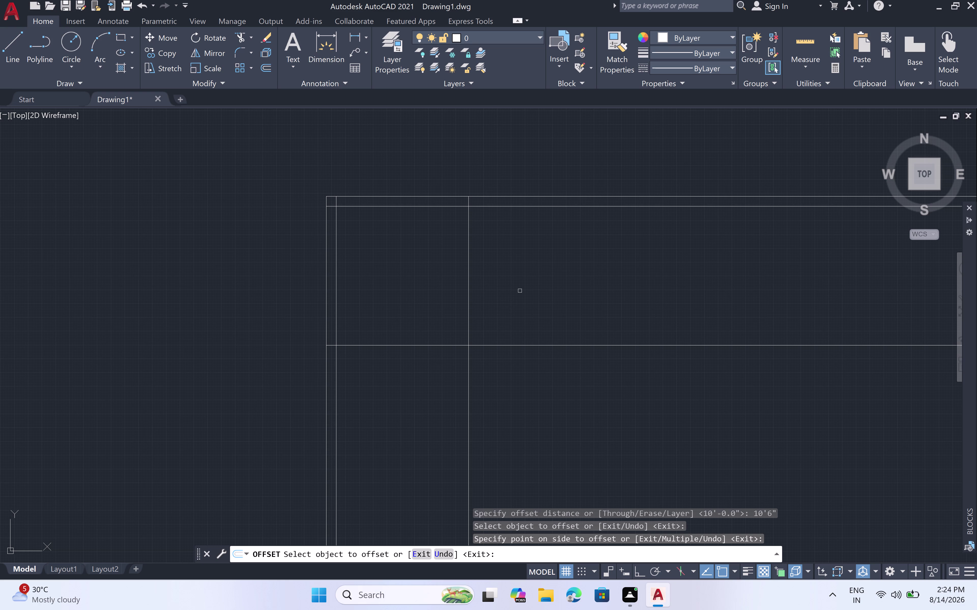
key(space)
Offset both new partition lines 4.5" to make double-line walls.
key(space)
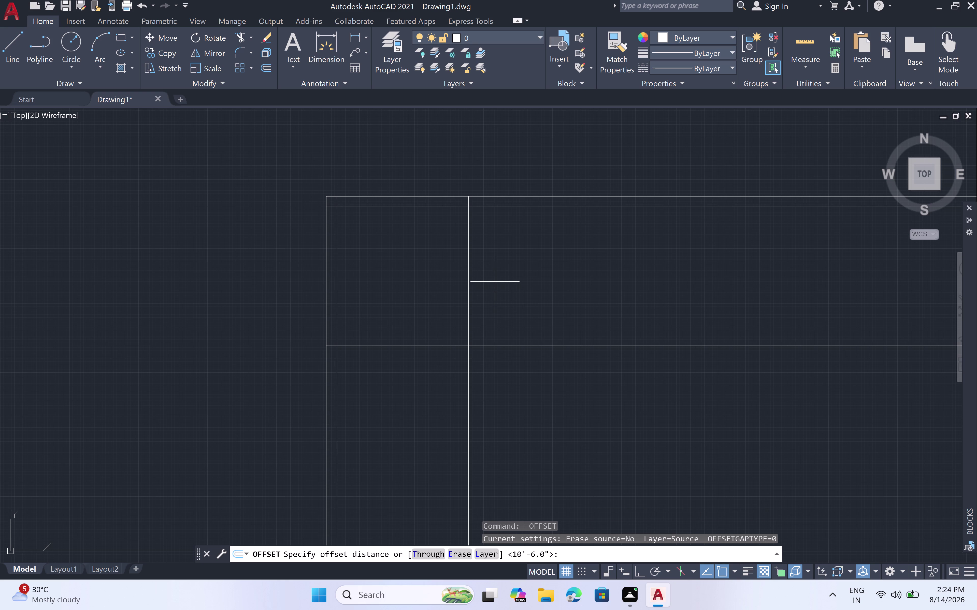
key(4)
key(period)
key(5)
text(")
key(space)
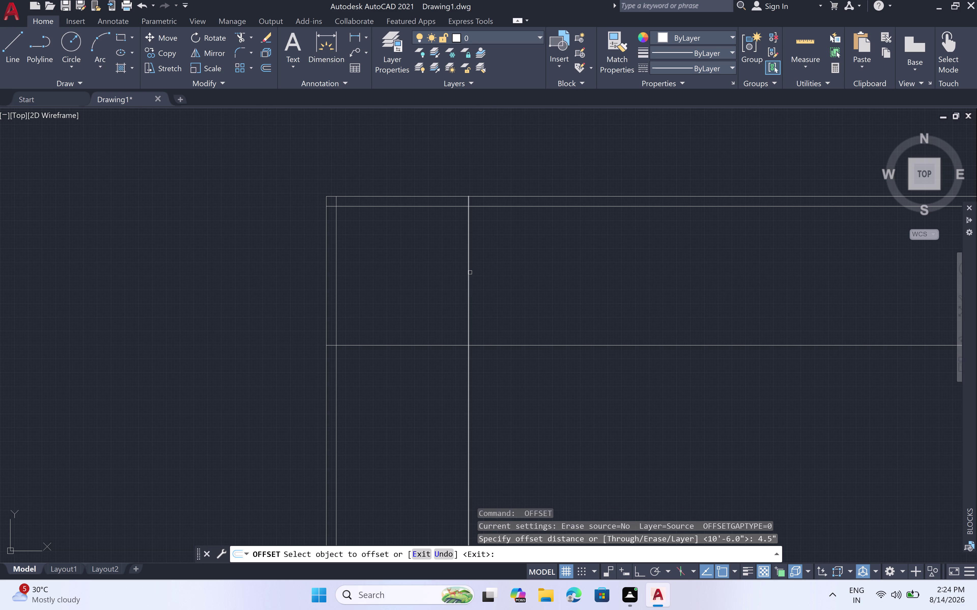
click(470, 273)
click(499, 267)
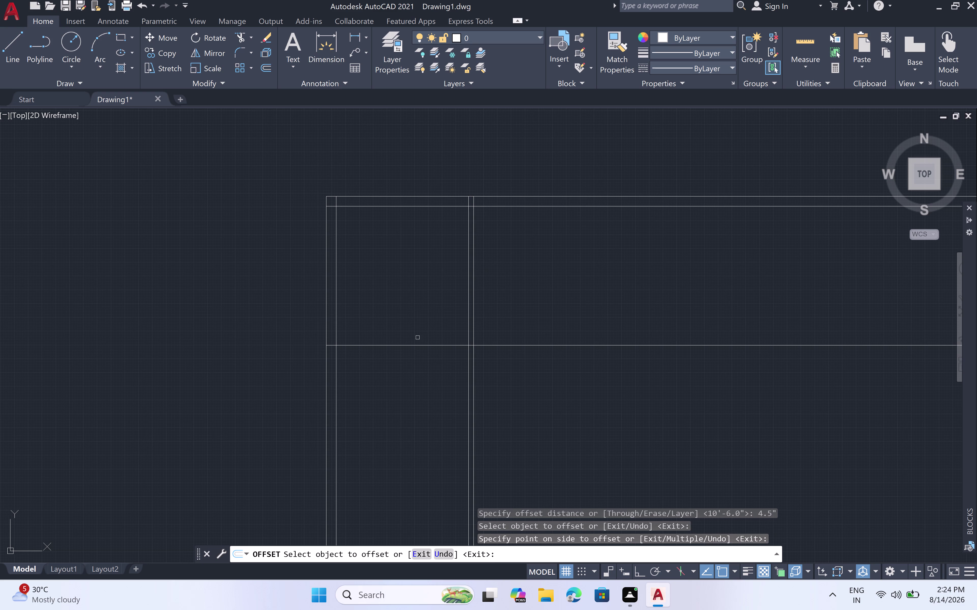
click(387, 345)
click(380, 397)
key(Escape)
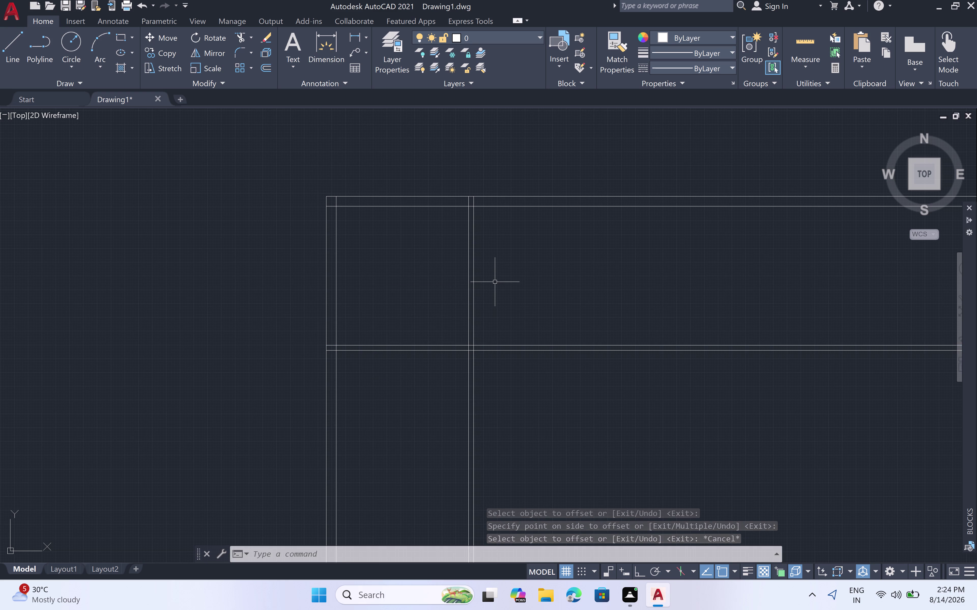
Offset the middle partition 9'6" to the right to start a new partition.
text(off)
key(space)
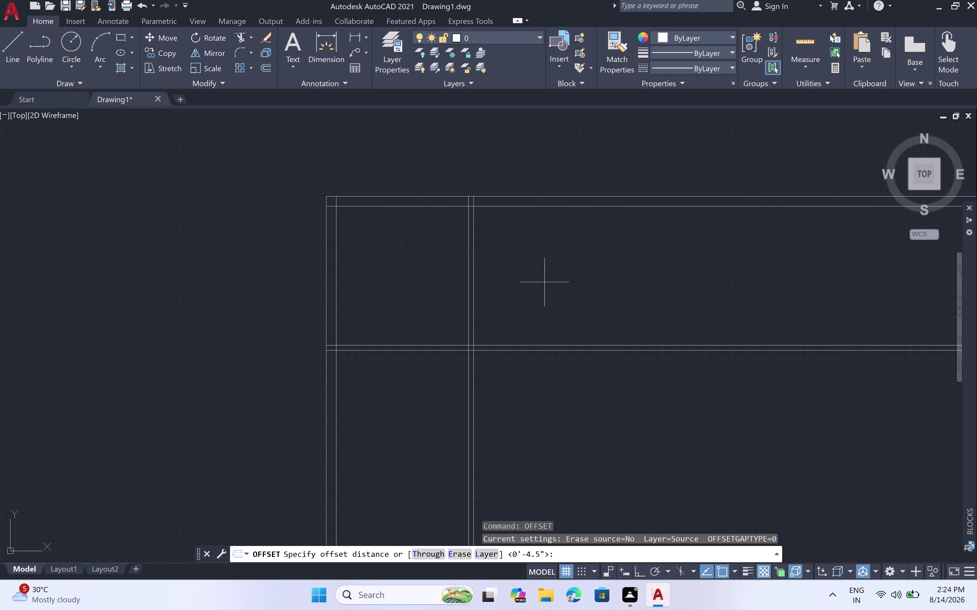
key(9)
key(apostrophe)
key(6)
text(")
key(space)
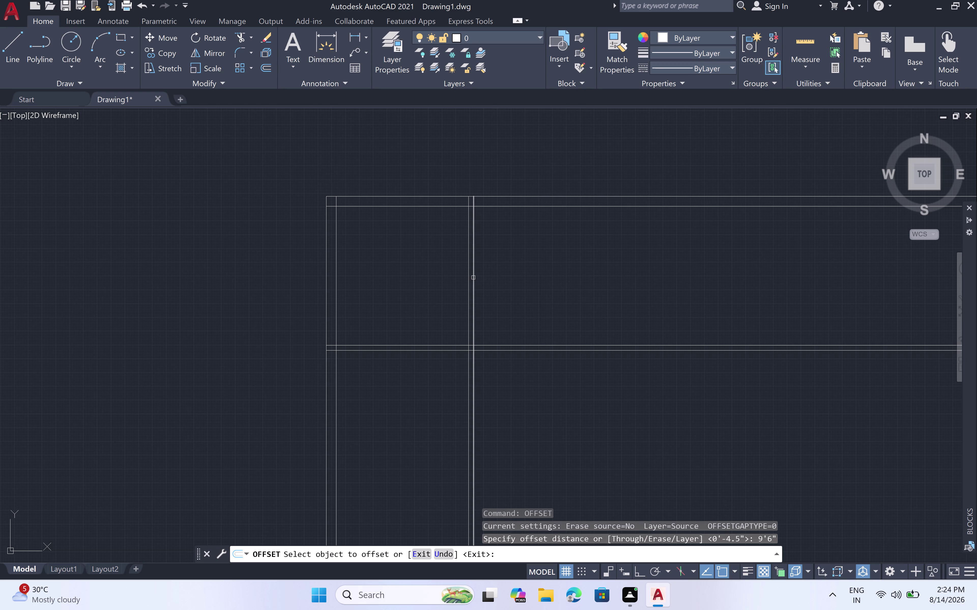
click(473, 278)
click(717, 271)
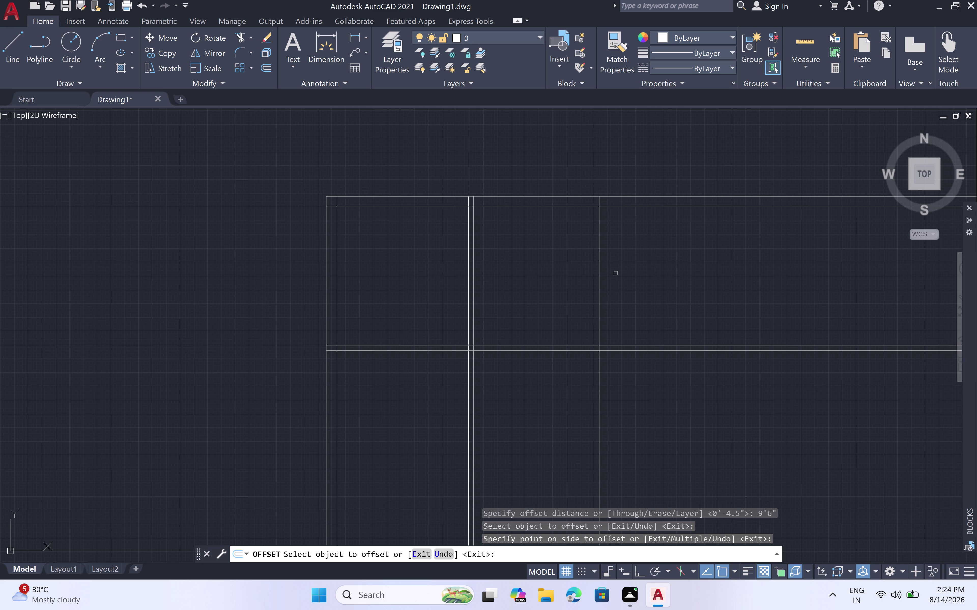
Give the new partition a 4.5" wall thickness with a second line on its right.
key(space)
key(space)
key(4)
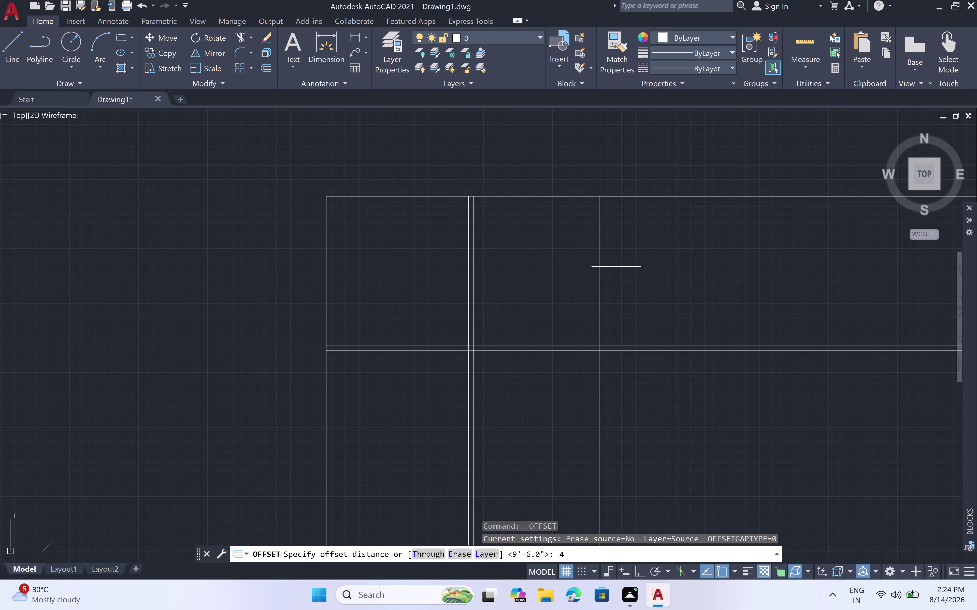
text(.5)
text(")
key(space)
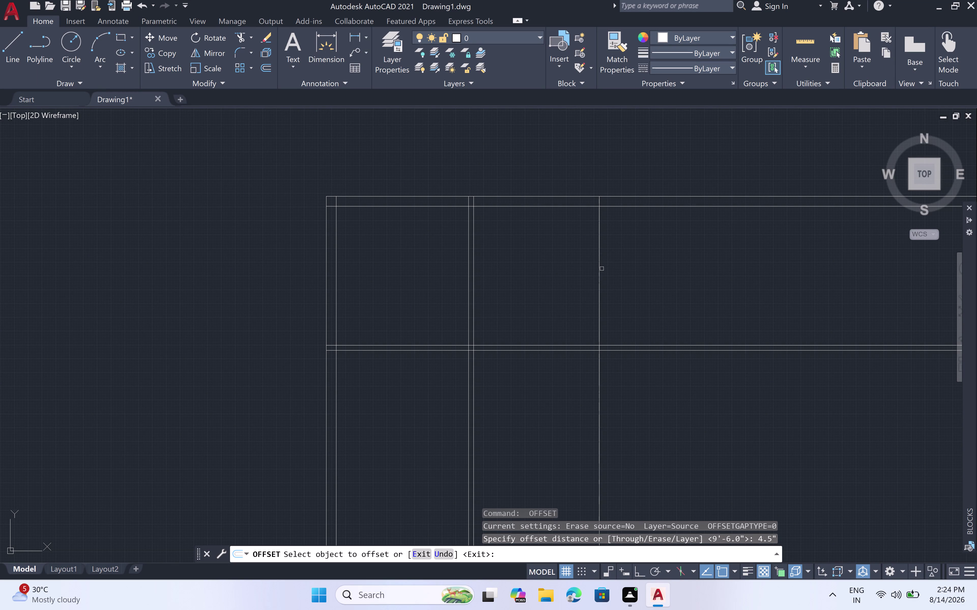
click(599, 269)
click(650, 268)
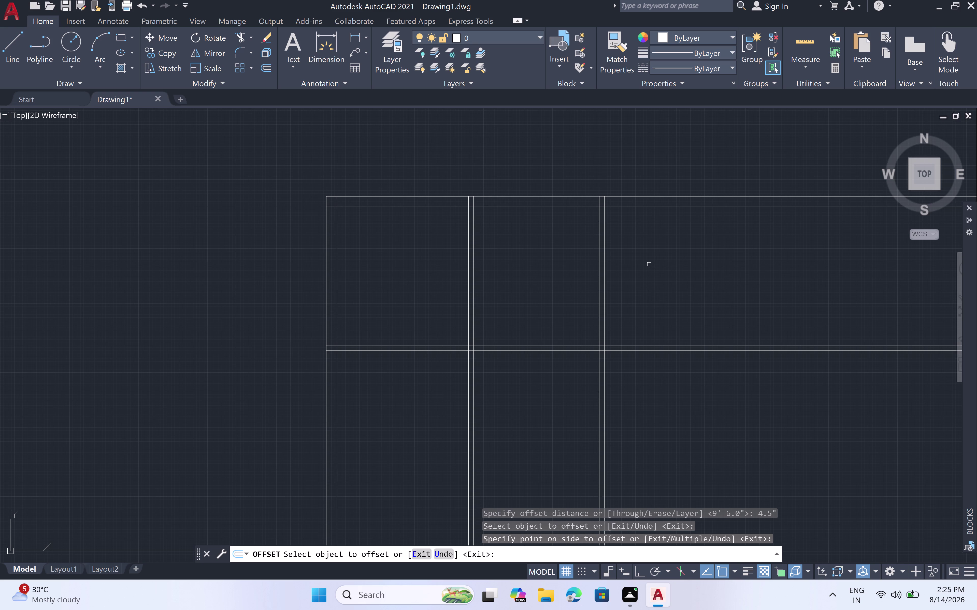
Offset the new partition's right line 15' further right for the outer wall.
key(space)
key(space)
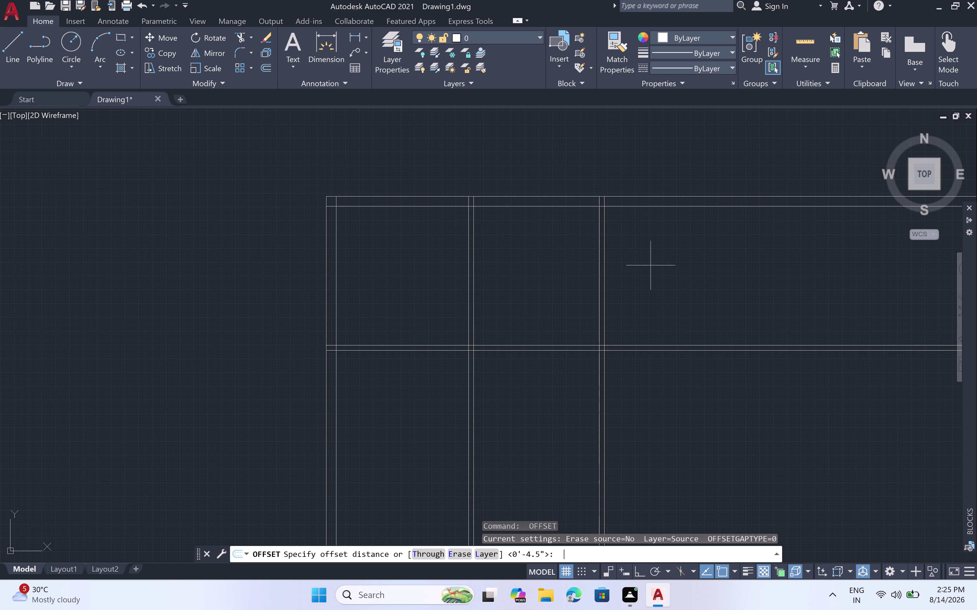
key(1)
key(5)
text(')
key(space)
click(606, 274)
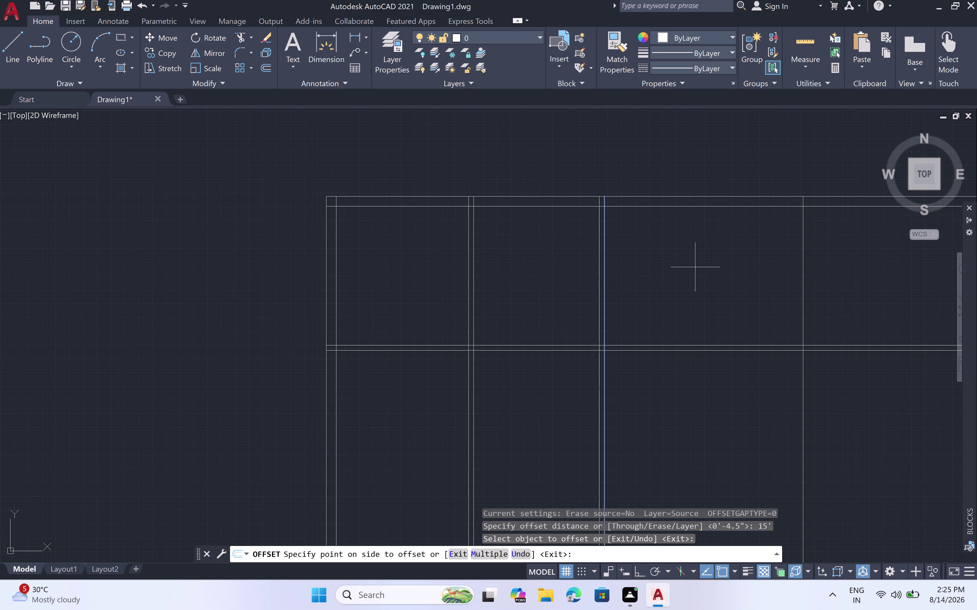
click(708, 266)
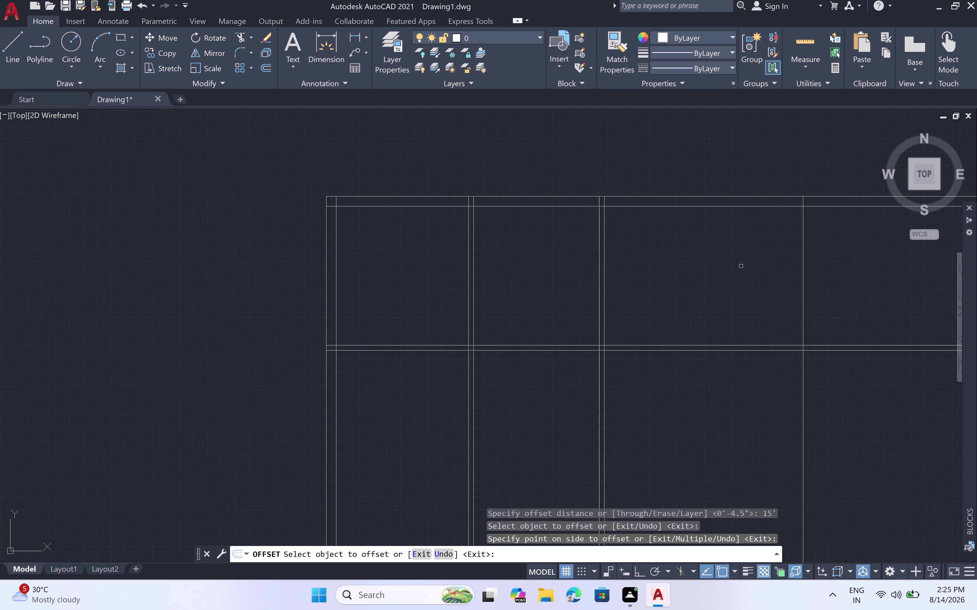
Give the right outer wall a 9" thickness with a second line on its right.
key(space)
key(space)
key(9)
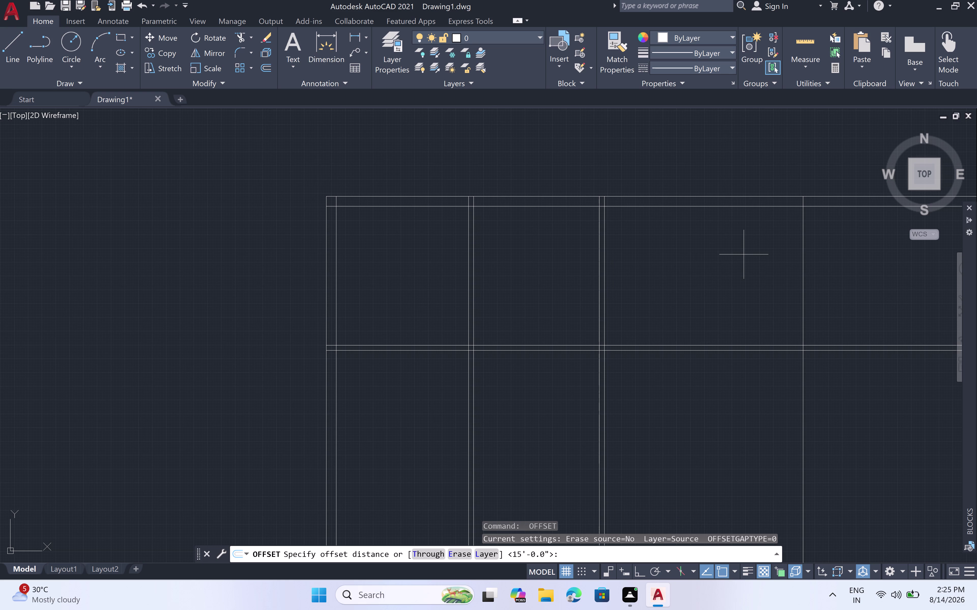
key(shift+quotedbl)
key(space)
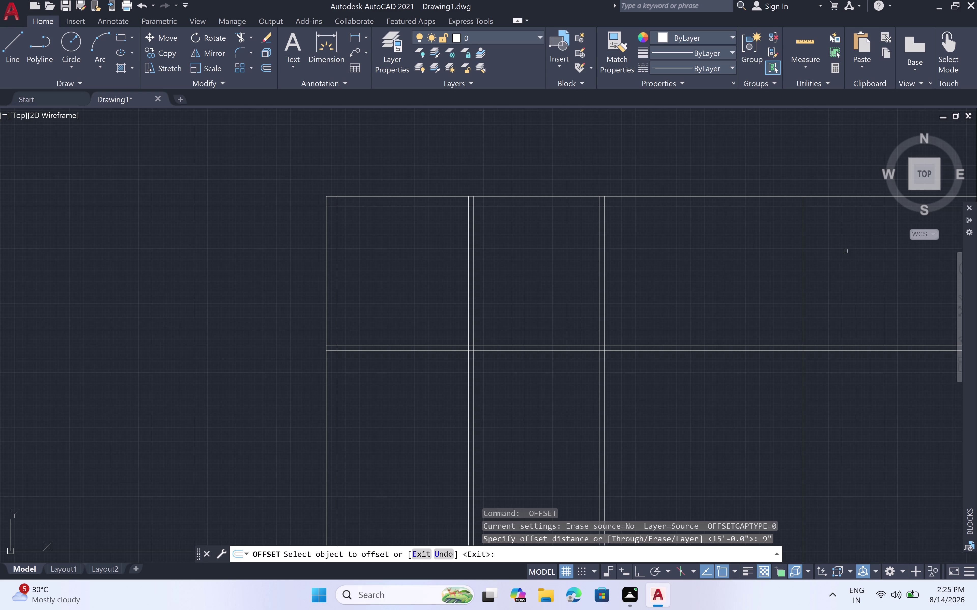
click(803, 258)
click(837, 248)
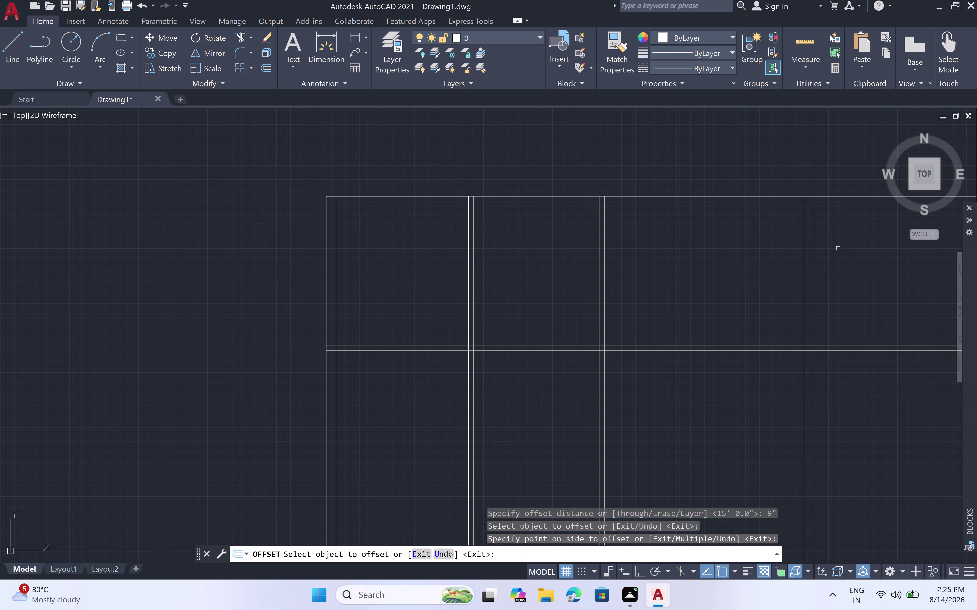
scroll(down, 3)
Pan to the left side and offset the left wall 5' to the right.
middle_drag(851, 251, 677, 269)
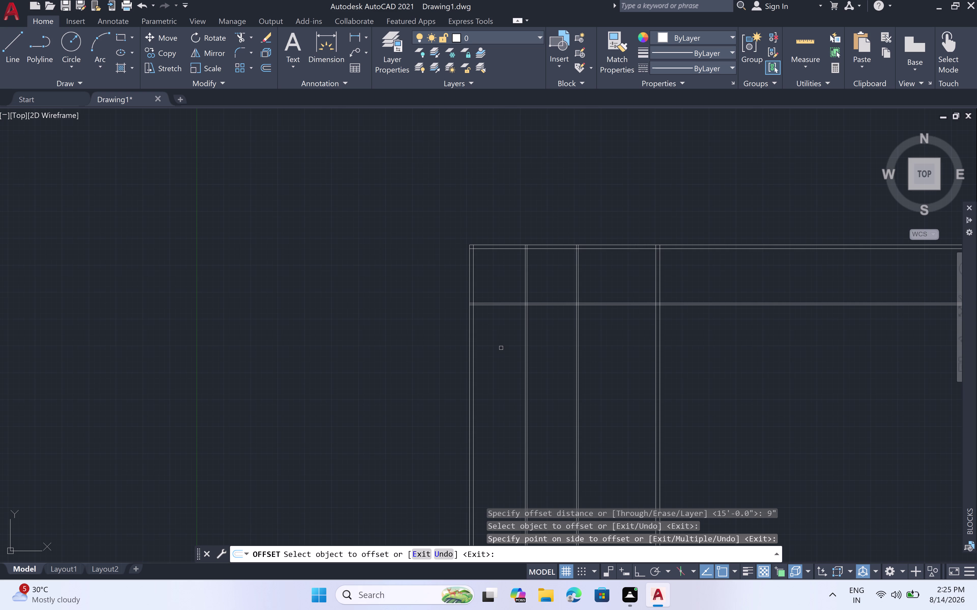
scroll(up, 3)
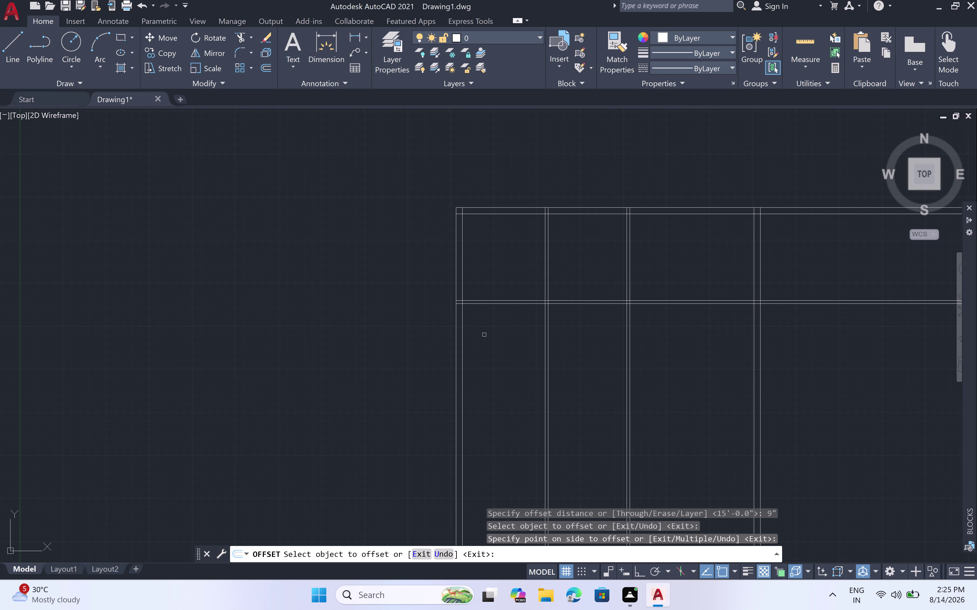
key(space)
key(space)
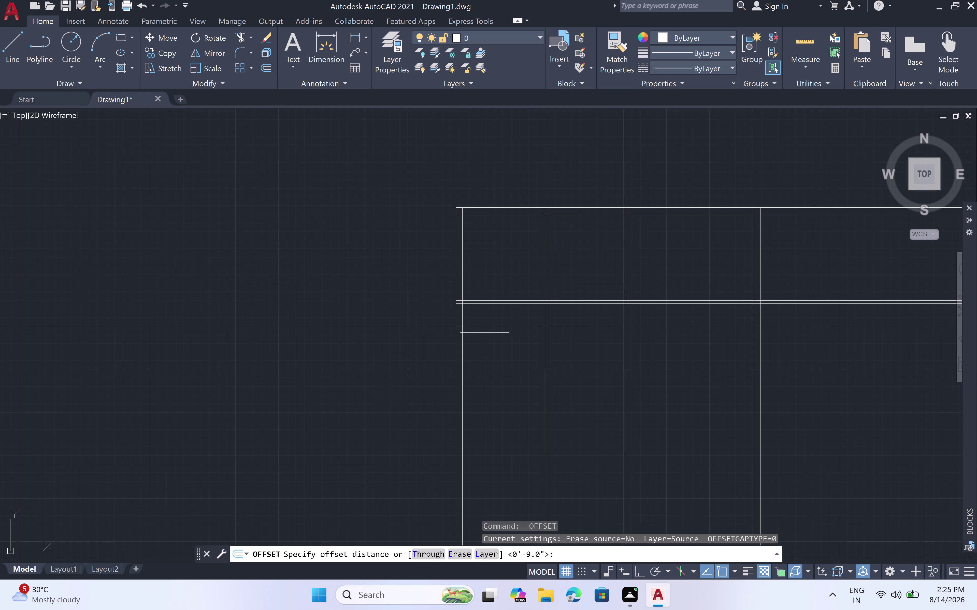
key(5)
key(apostrophe)
key(space)
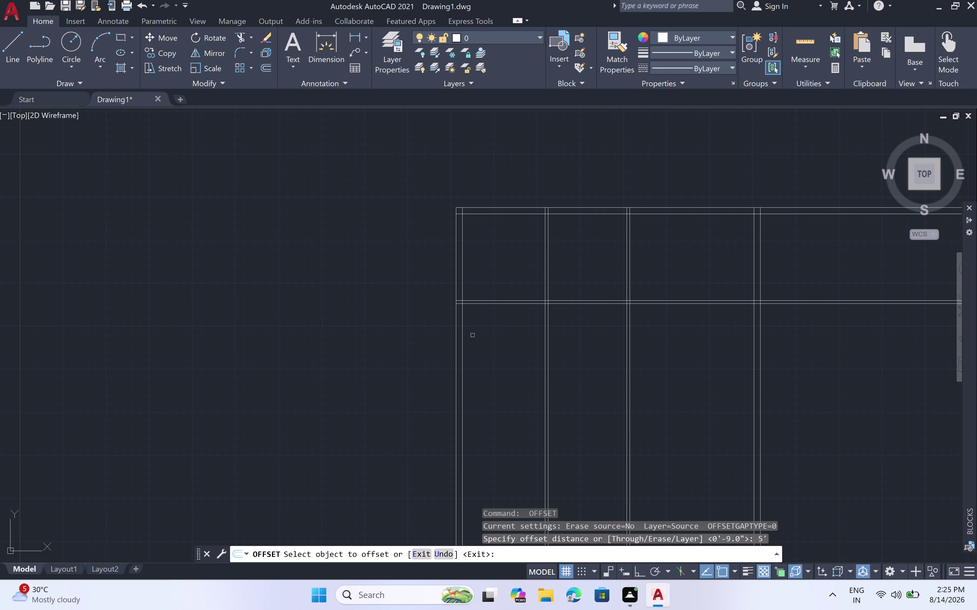
click(462, 341)
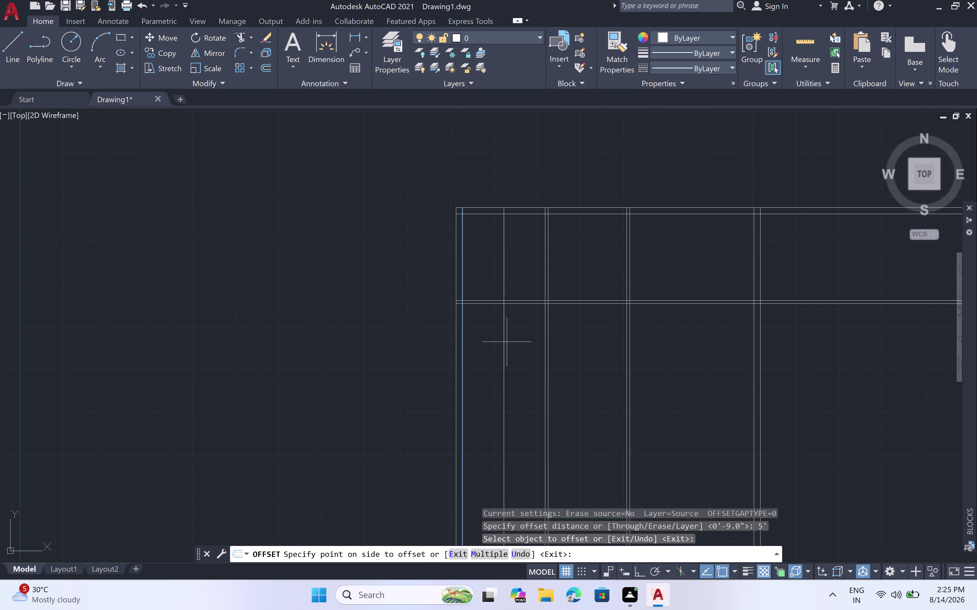
click(524, 345)
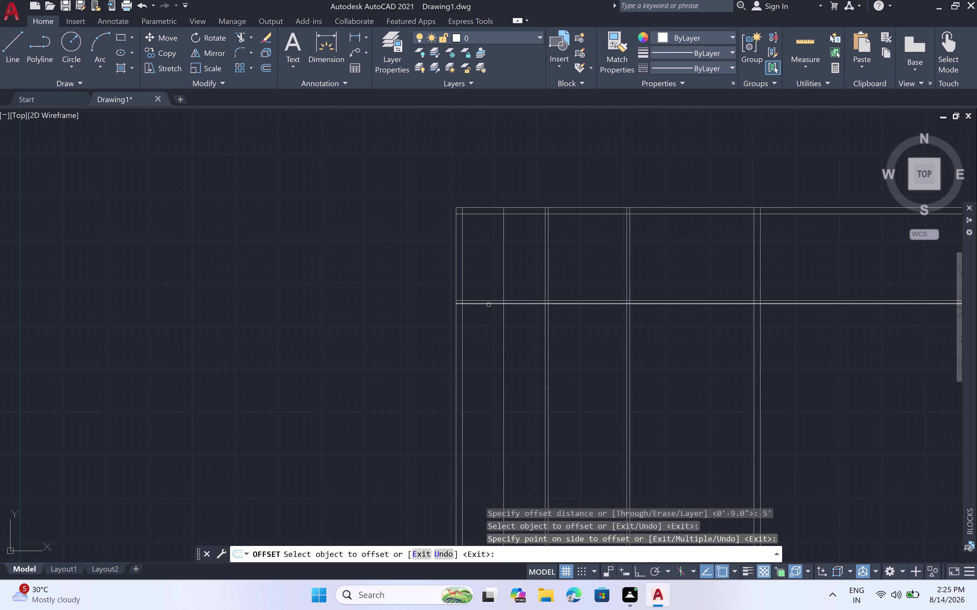
Offset the middle horizontal wall 4' downward, then end the offset.
key(space)
key(space)
key(4)
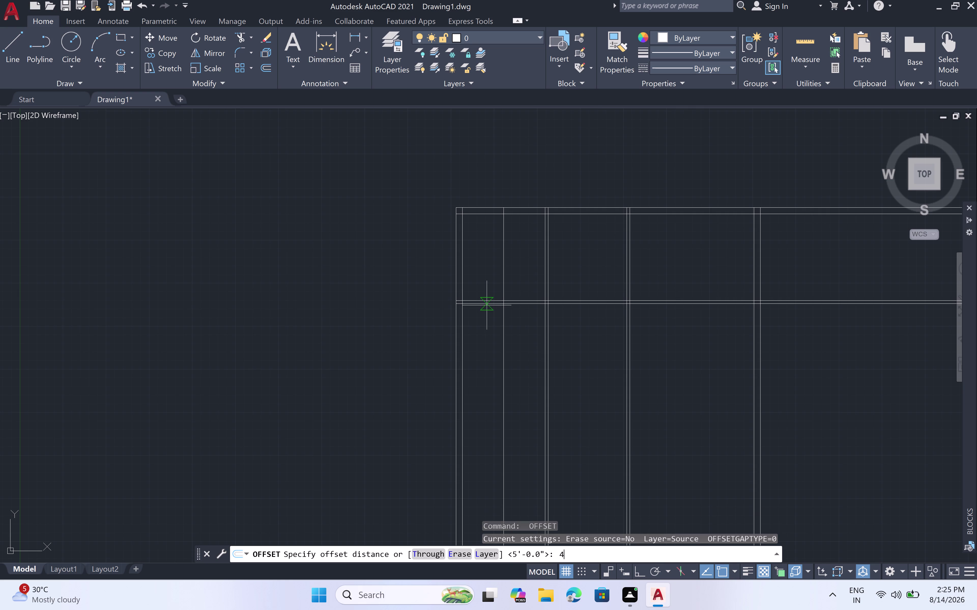
text(')
key(space)
click(486, 304)
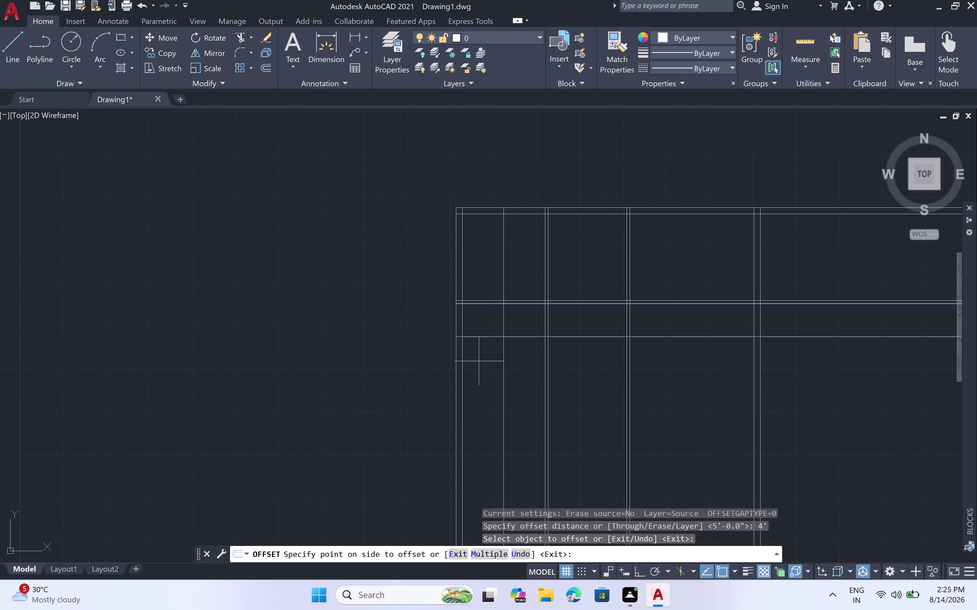
click(479, 369)
key(Escape)
Trim the crossing wall segments around the small left room with TR fences.
key(t)
text(r)
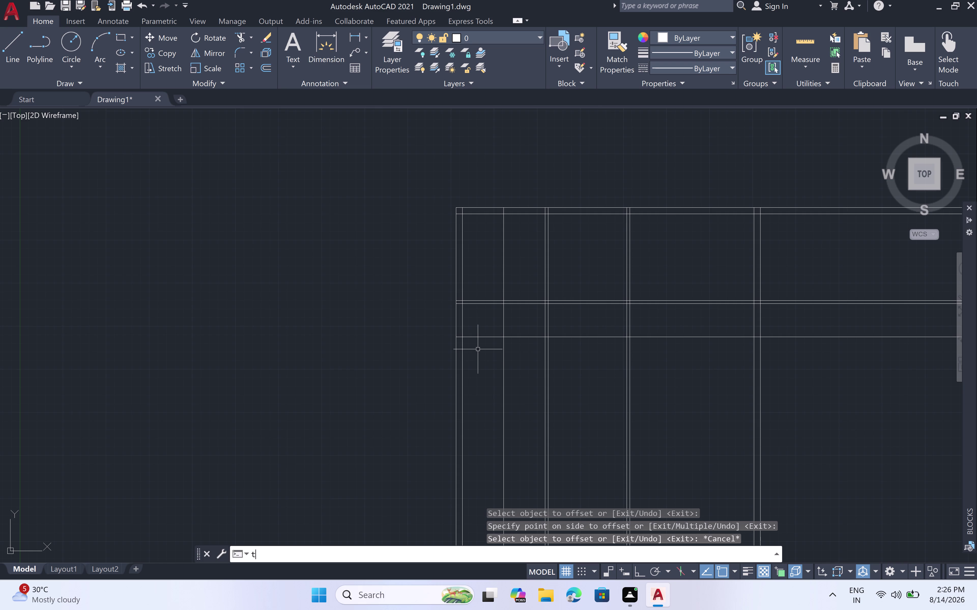
key(space)
click(505, 263)
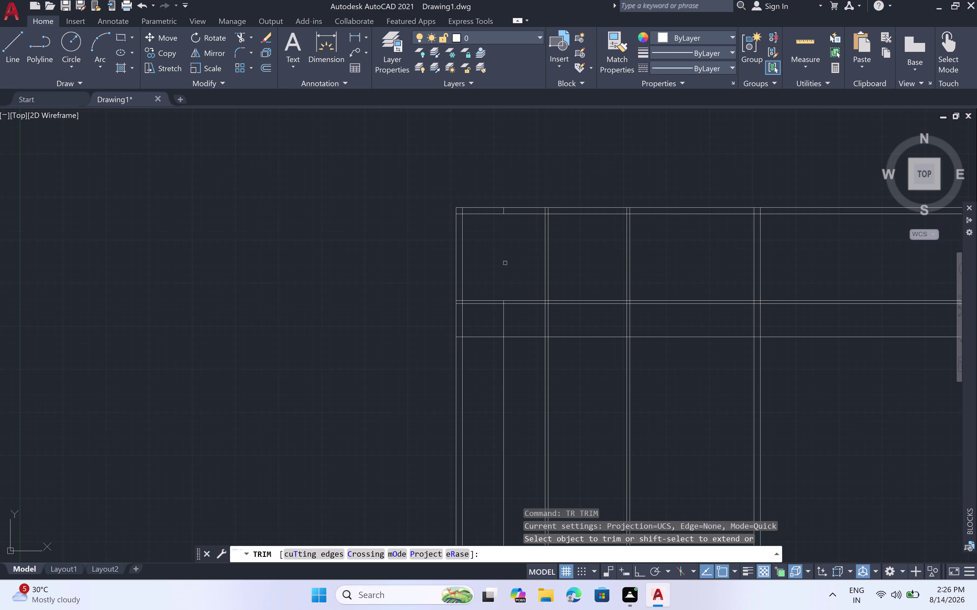
click(518, 336)
click(522, 274)
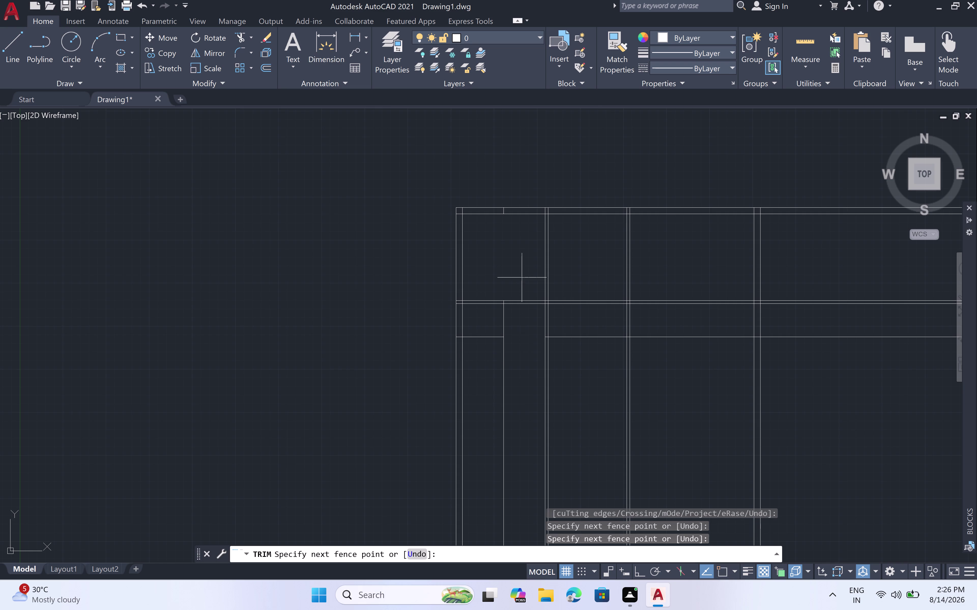
click(521, 319)
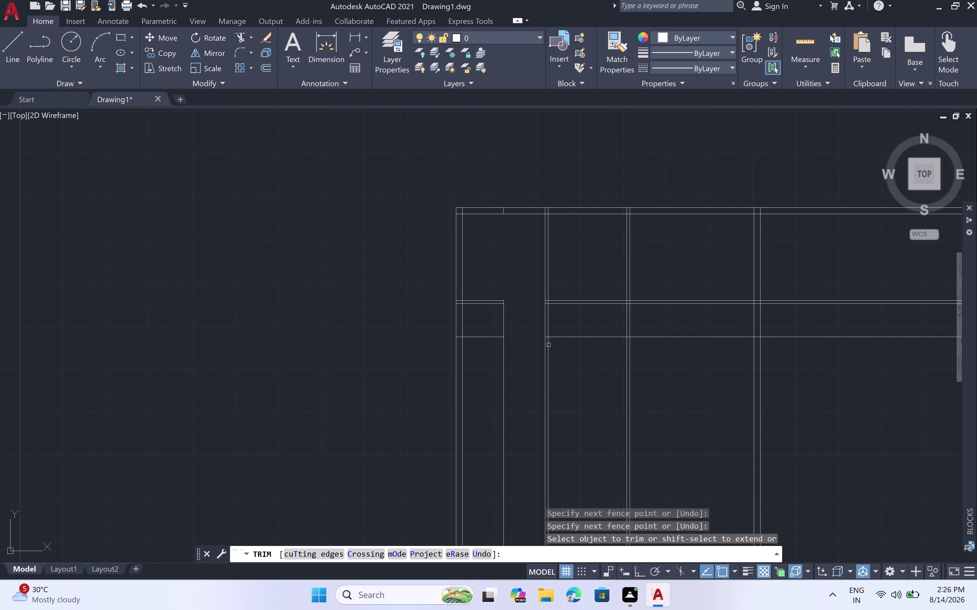
click(570, 337)
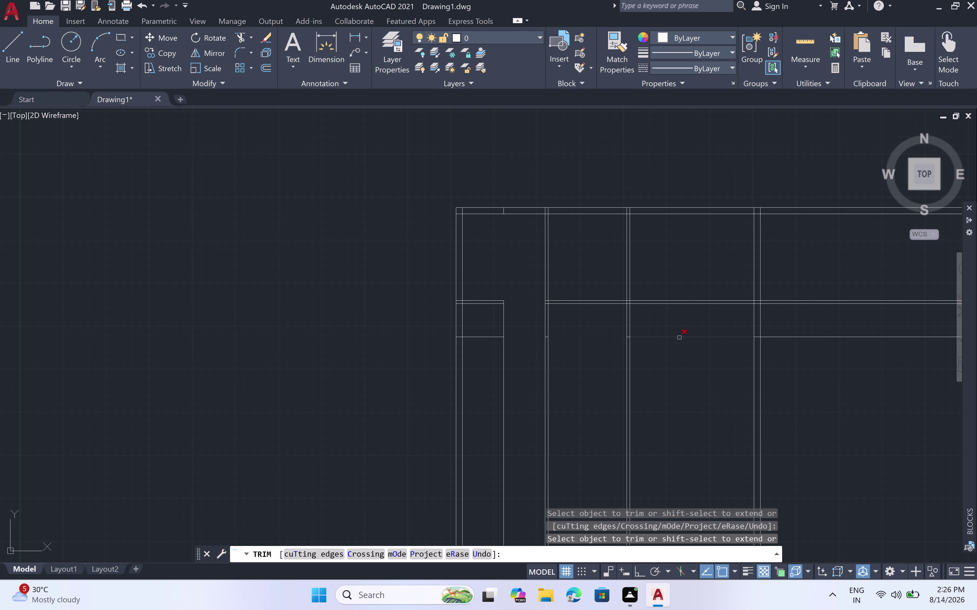
Trim the line overhangs past the right wall with a fence, then end trimming.
click(679, 338)
click(819, 176)
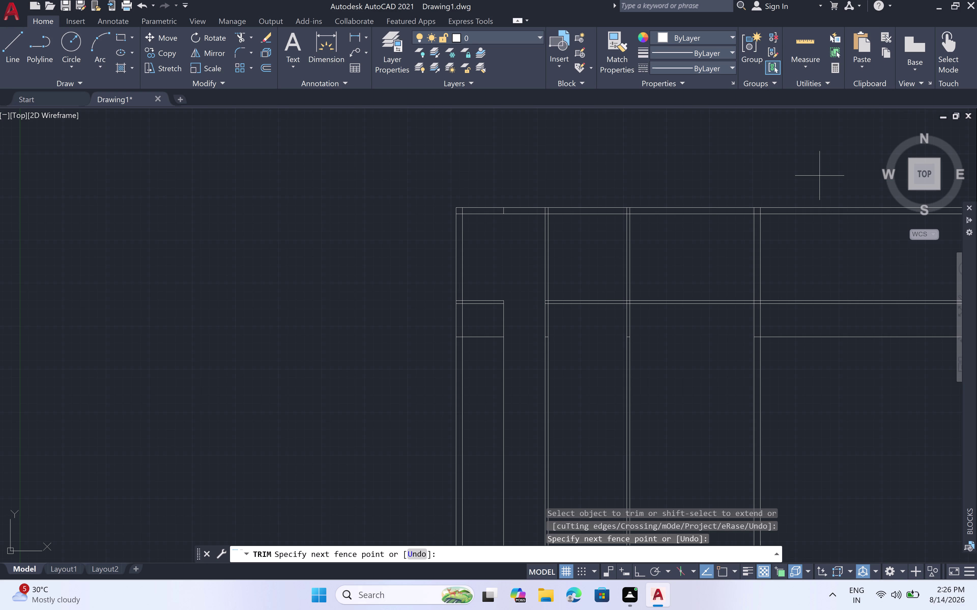
click(838, 383)
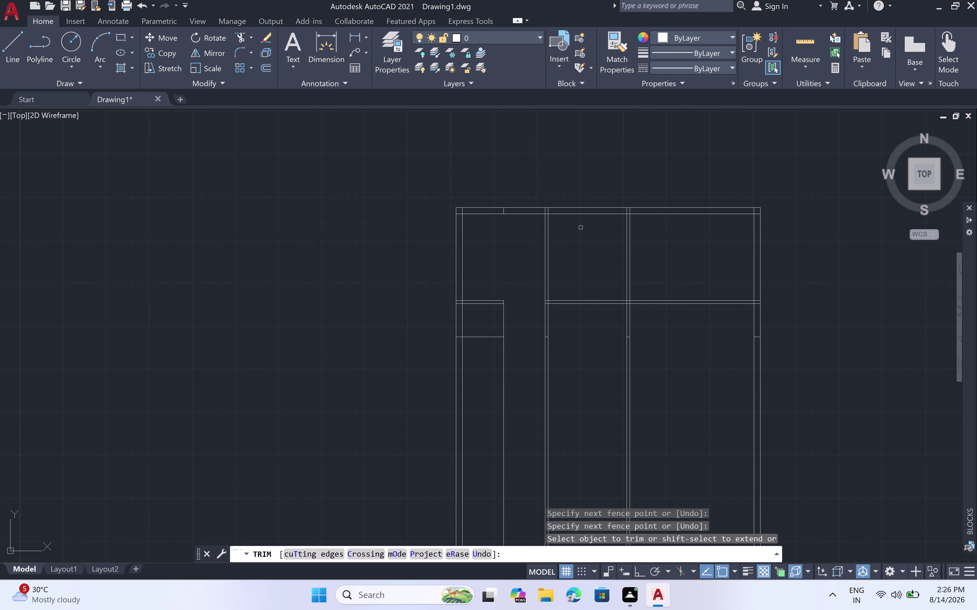
key(Escape)
Offset the top wall line 15' to mark the small room's lower wall.
key(o)
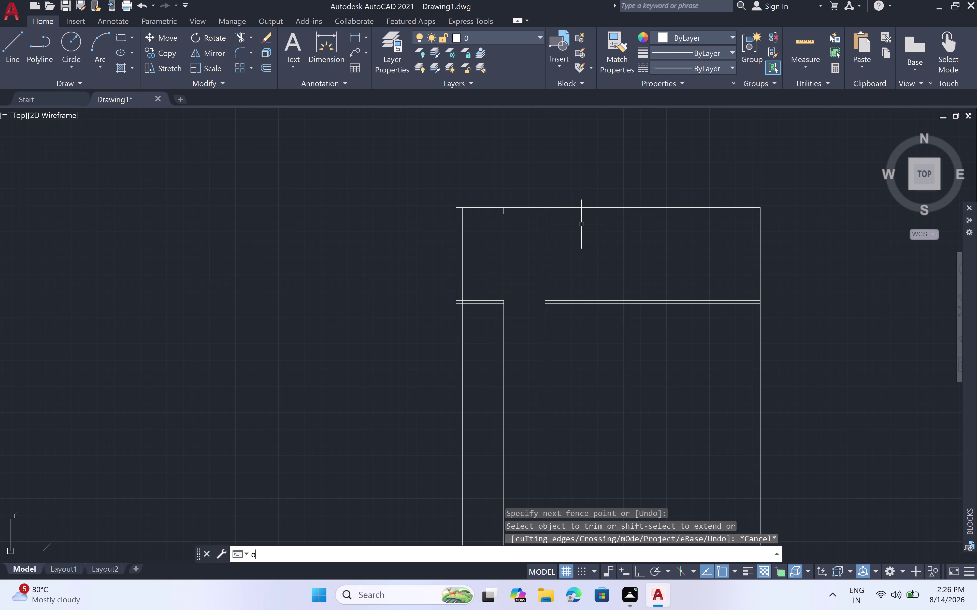
text(ff)
key(space)
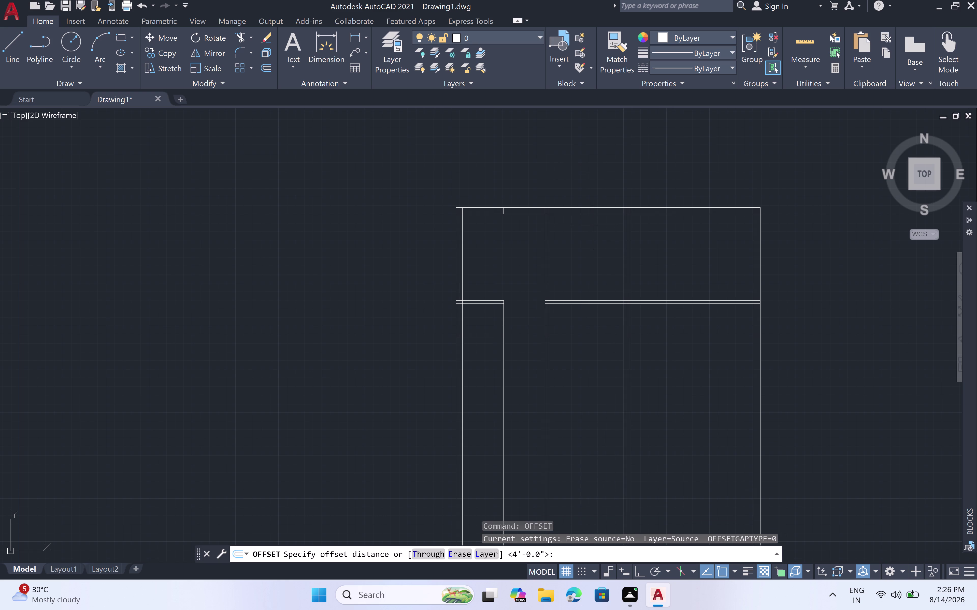
key(1)
key(5)
text(')
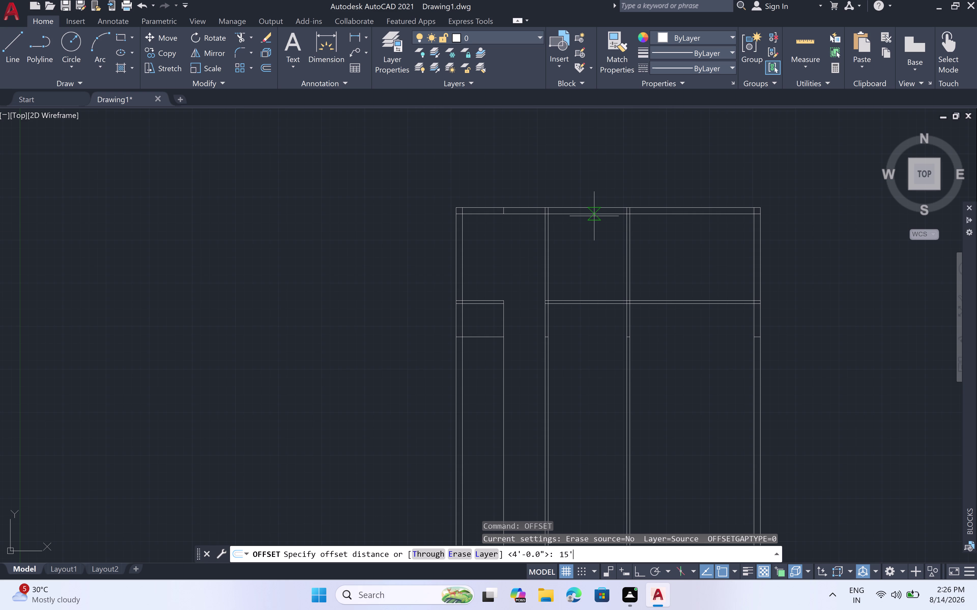
key(space)
click(594, 215)
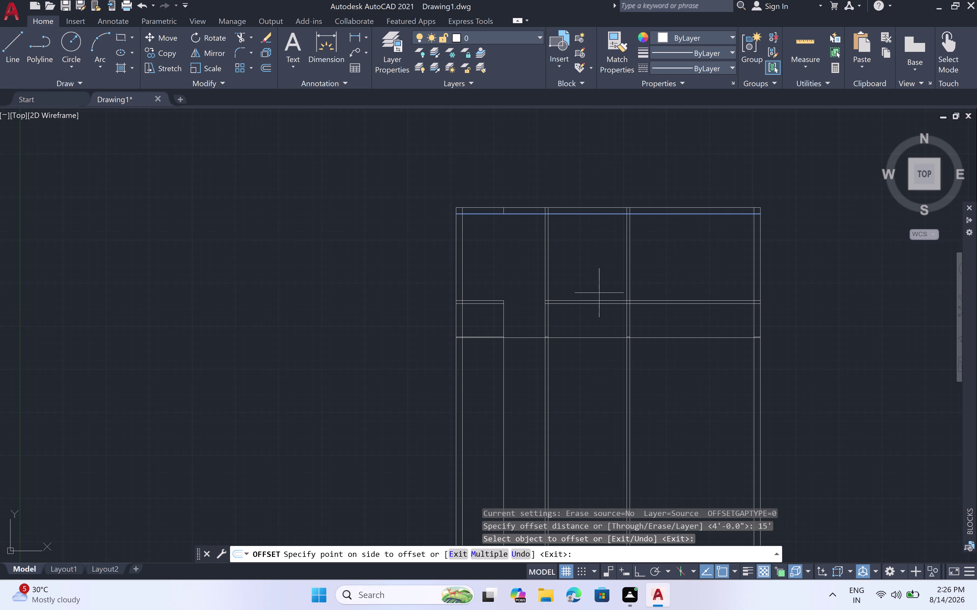
scroll(up, 3)
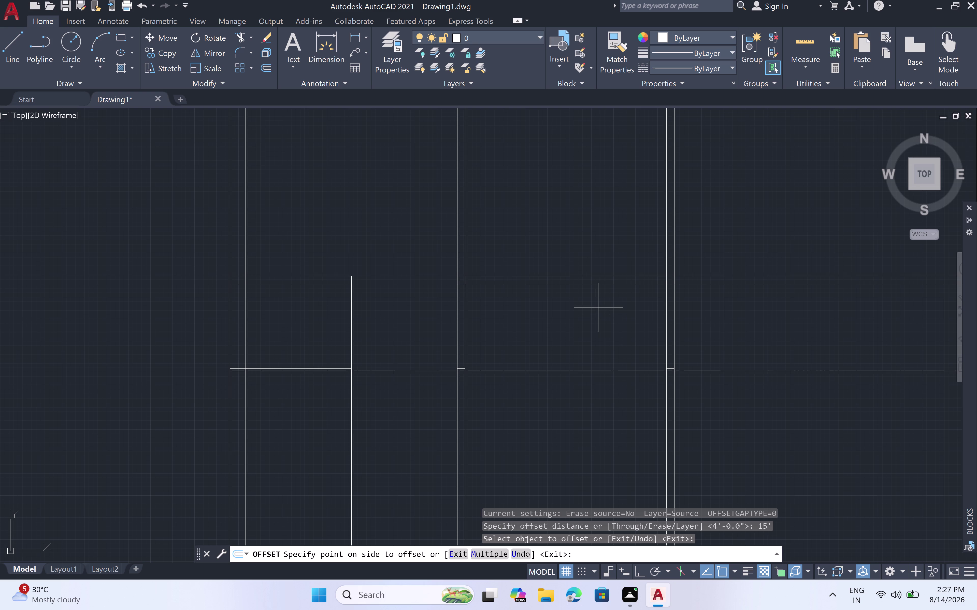
key(Escape)
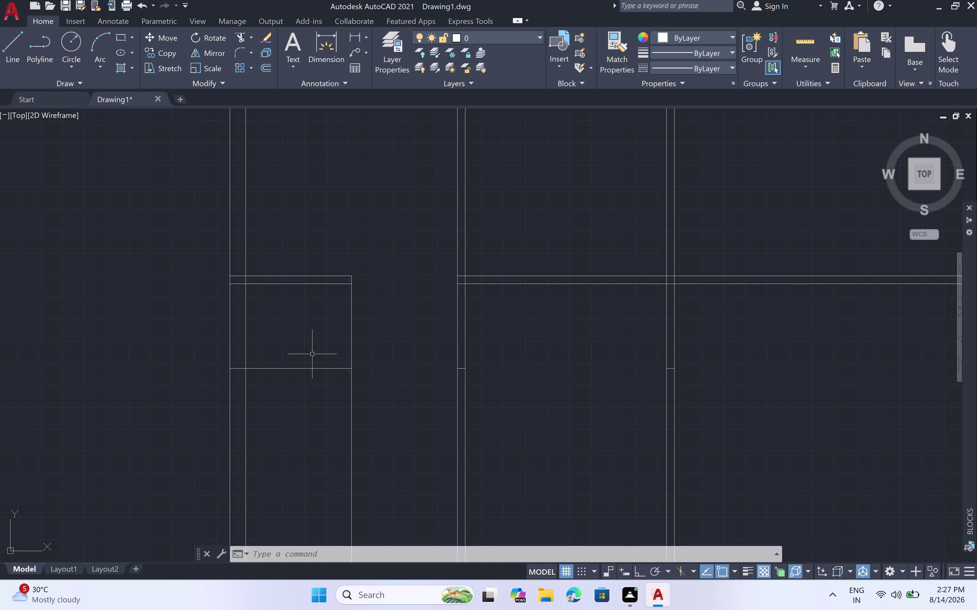
Zoom around the plan and restart OFFSET with the 'off' alias.
scroll(down, 3)
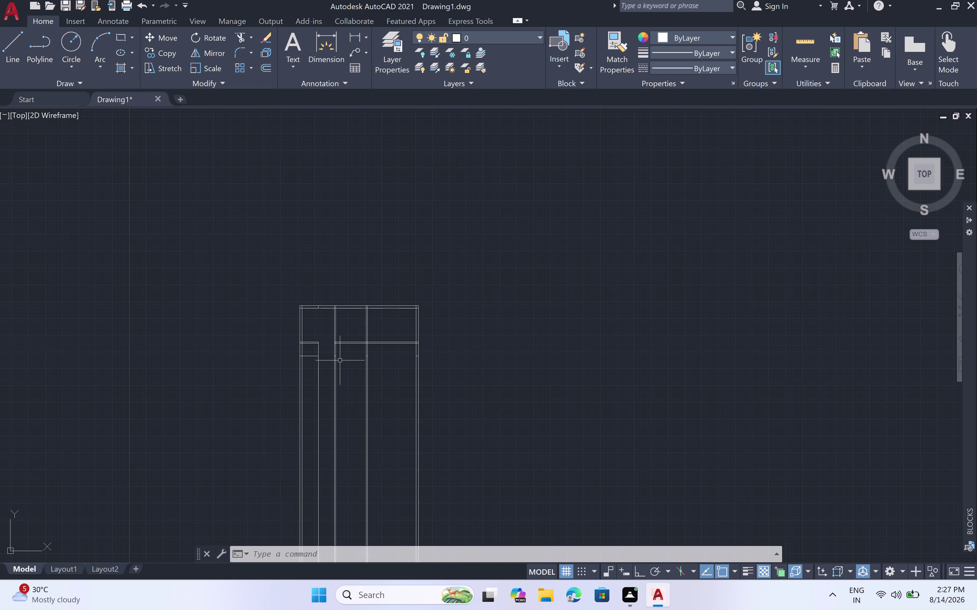
scroll(up, 3)
scroll(down, 3)
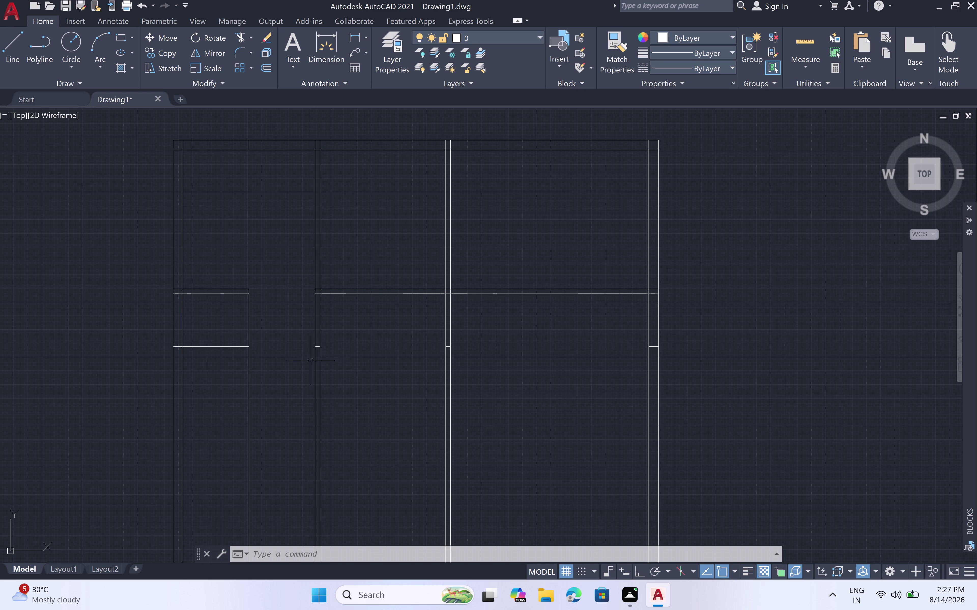
key(o)
text(ff)
key(space)
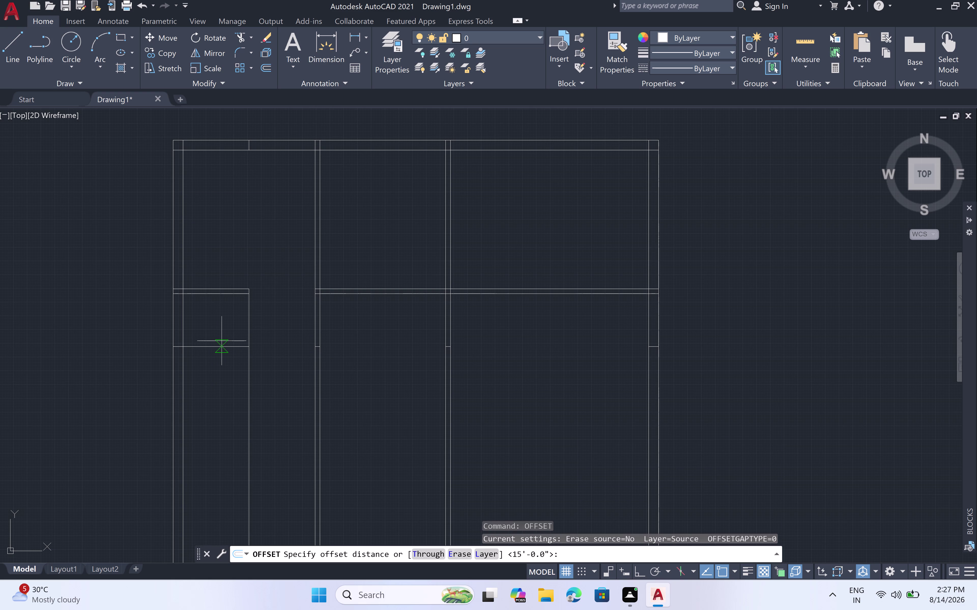
Offset the small room's lower wall 4.5" downward to make it a double line.
key(4)
key(period)
key(5)
text(")
key(space)
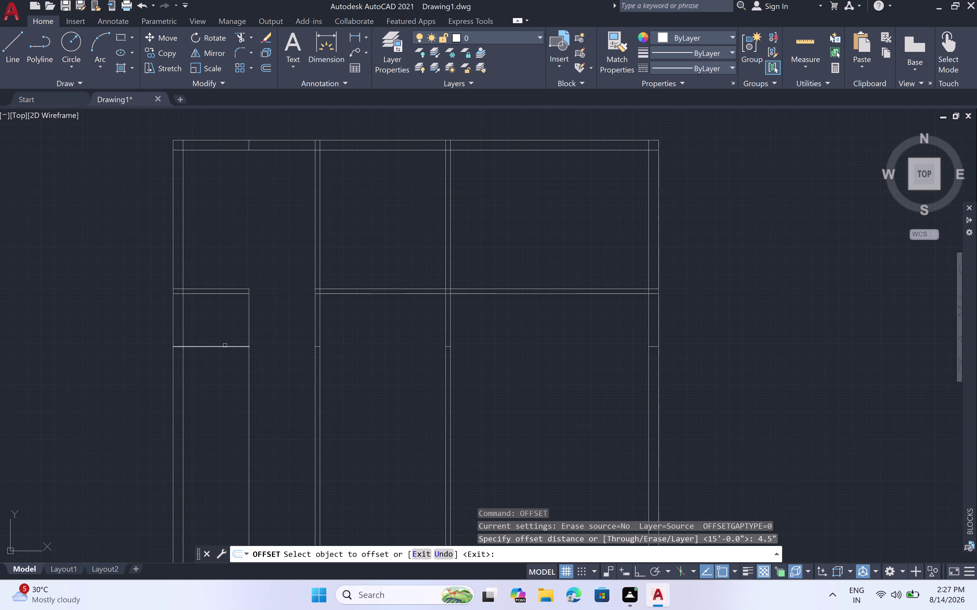
click(224, 346)
click(225, 361)
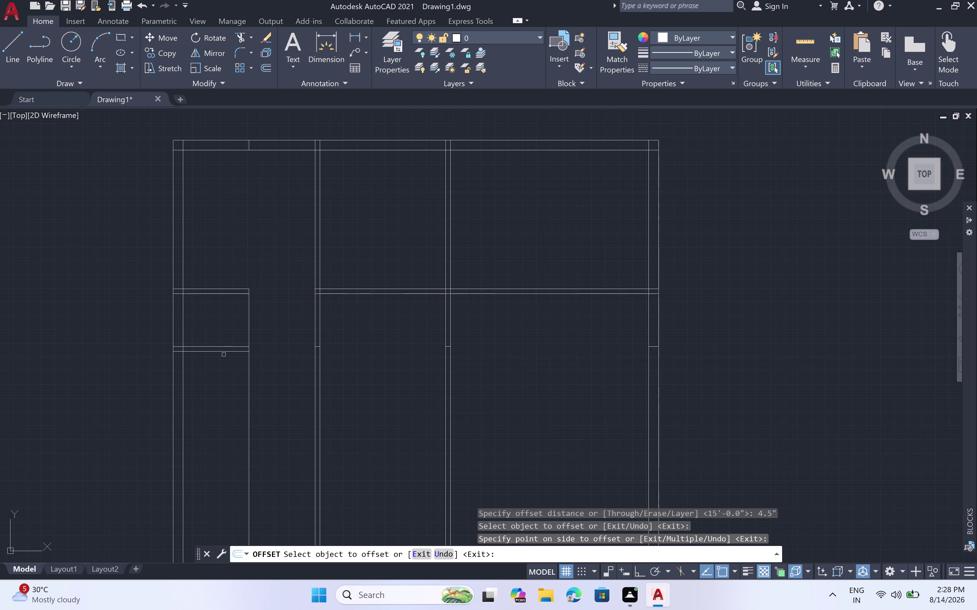
scroll(down, 3)
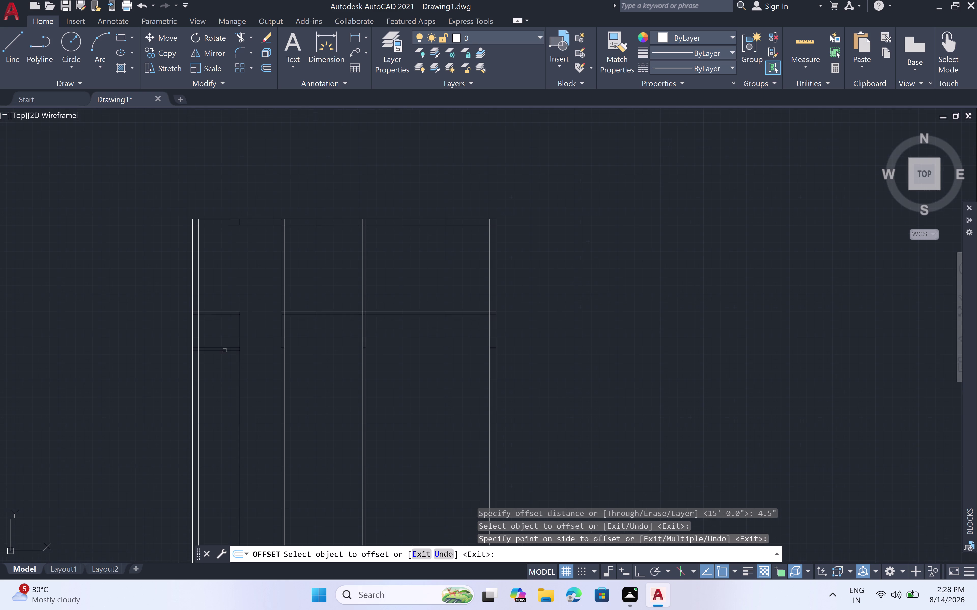
middle_drag(222, 363, 239, 333)
scroll(up, 3)
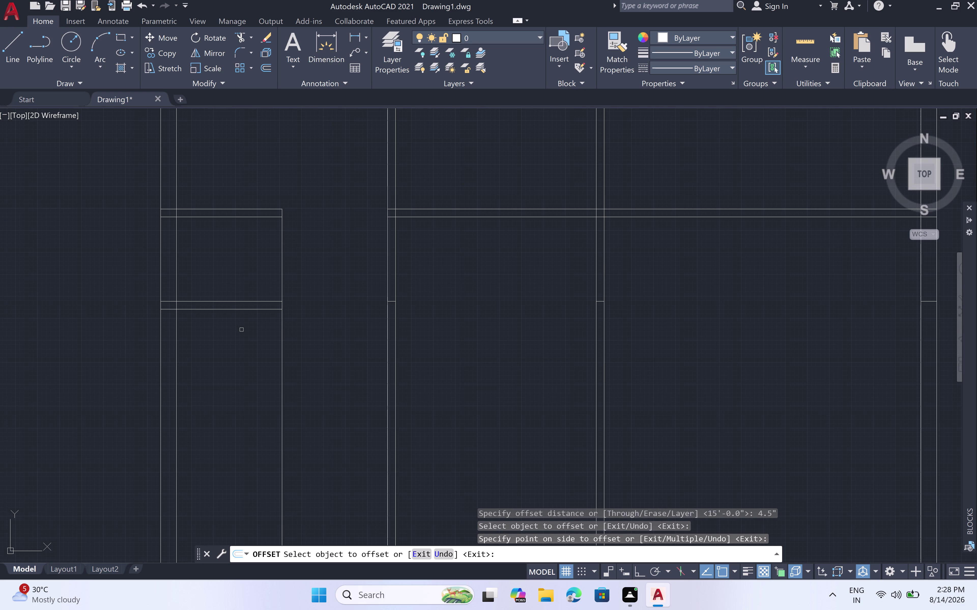
Copy the lower wall line 15' further down as a parallel partition.
key(space)
key(space)
key(1)
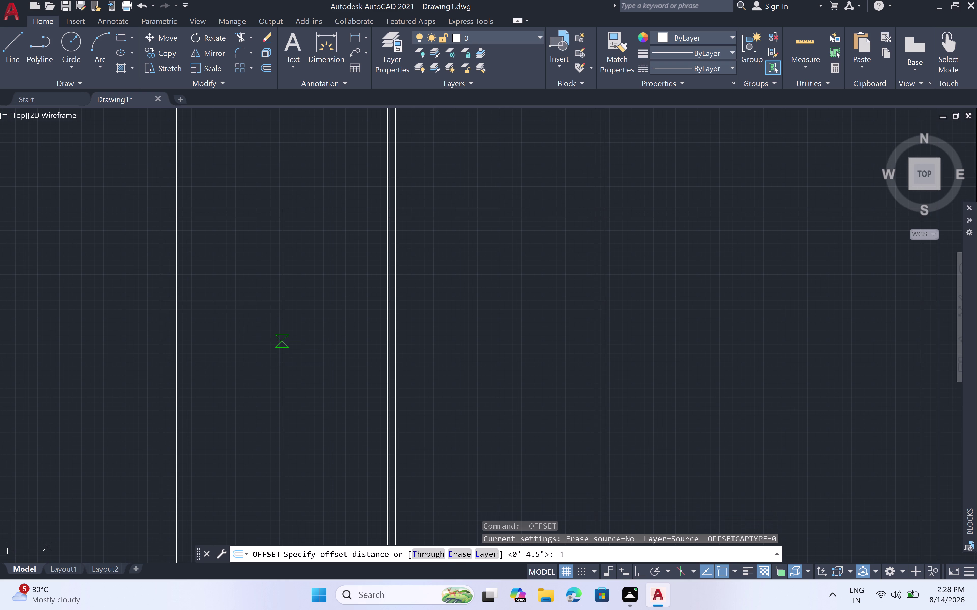
key(5)
key(apostrophe)
key(space)
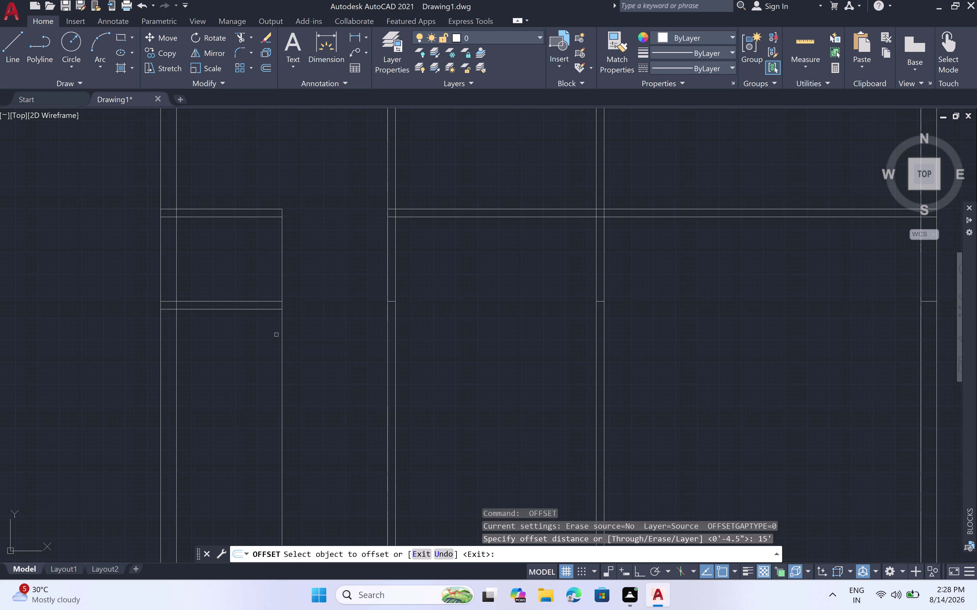
click(264, 311)
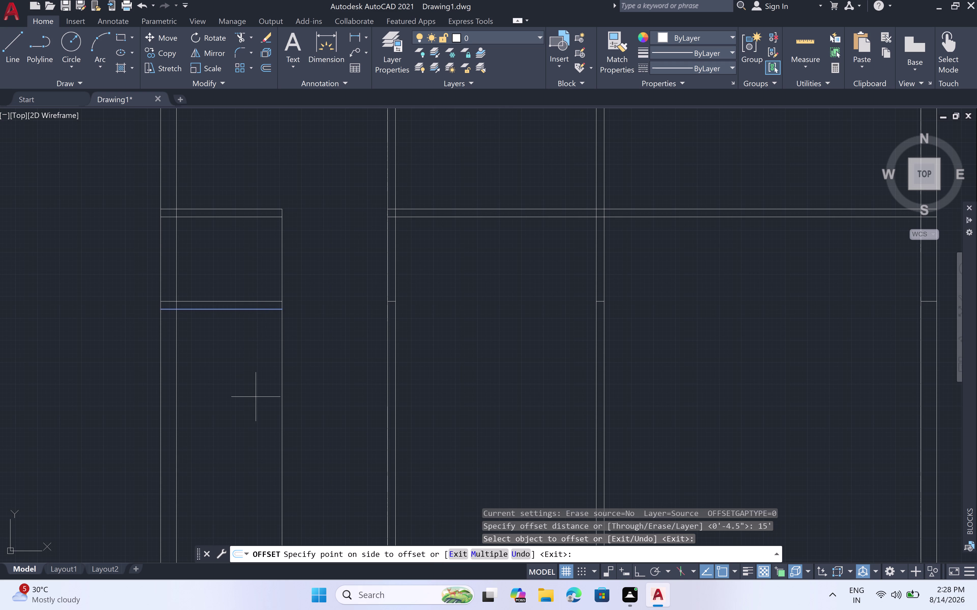
scroll(down, 3)
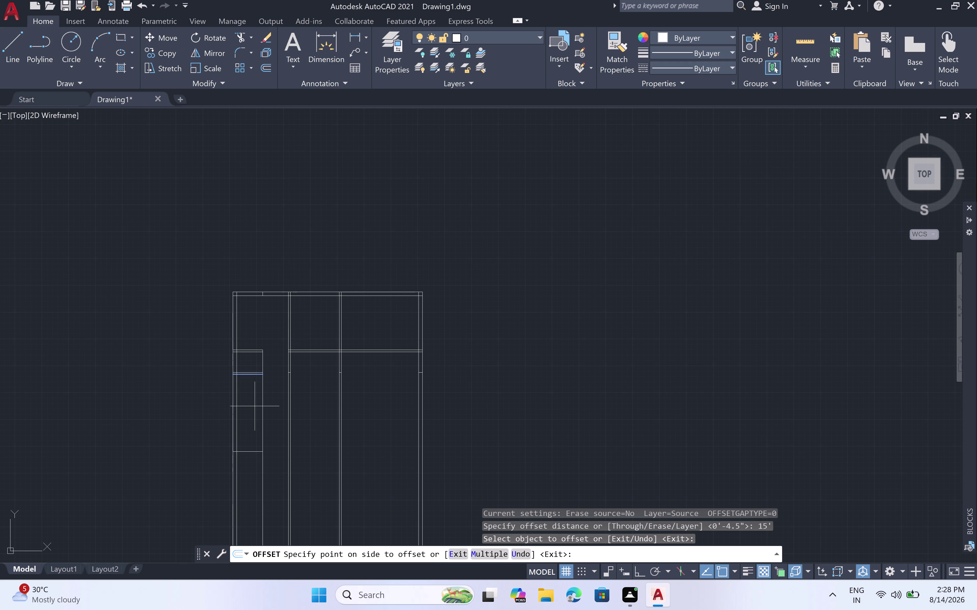
click(255, 406)
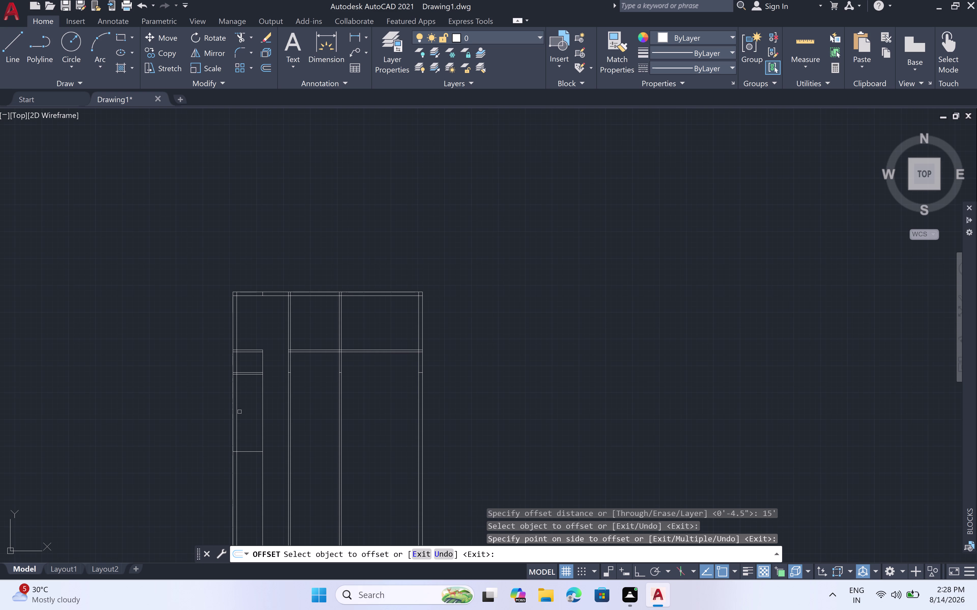
Start a 20' offset and select the left outer wall line.
key(space)
key(space)
key(2)
text(0')
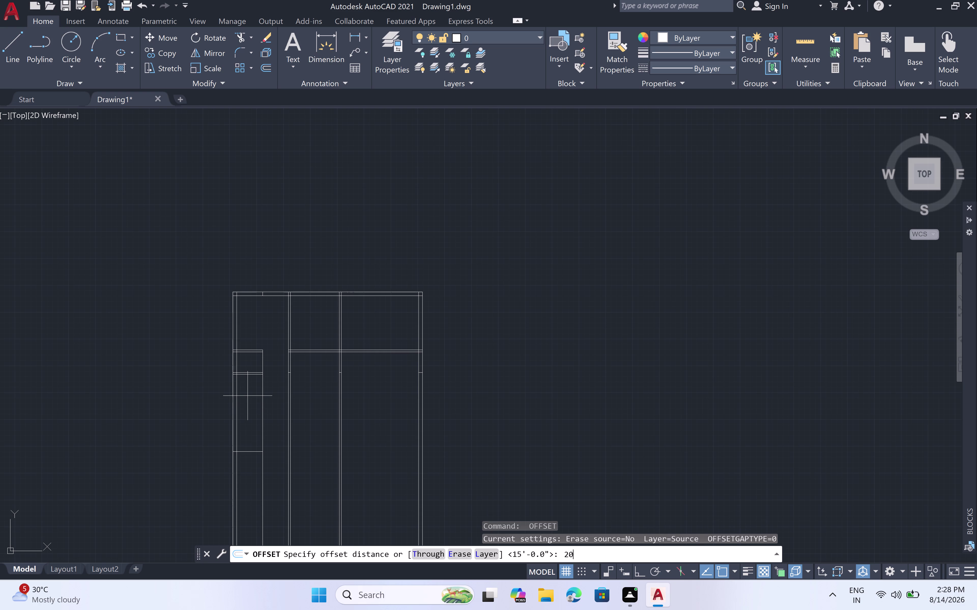
key(space)
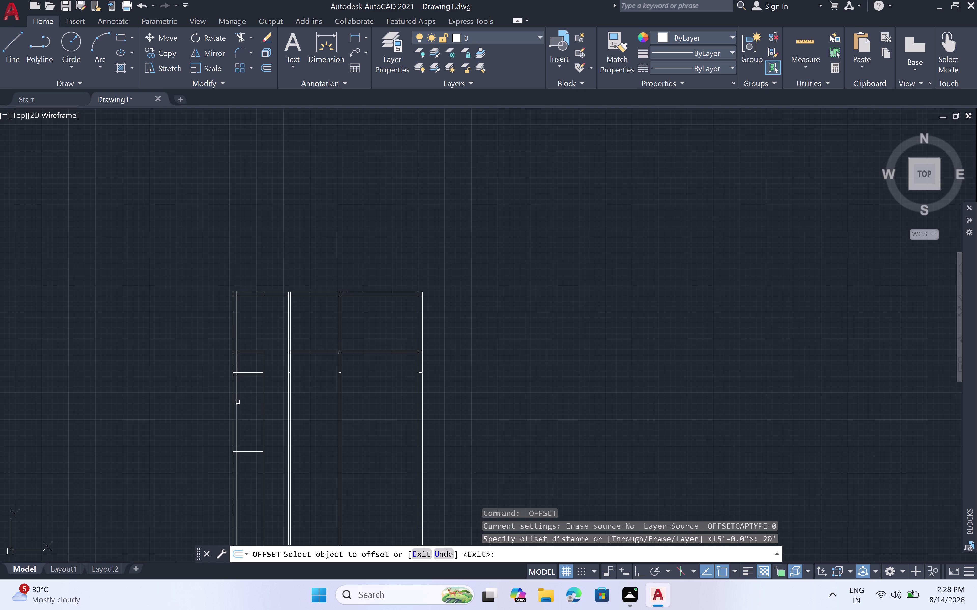
click(237, 403)
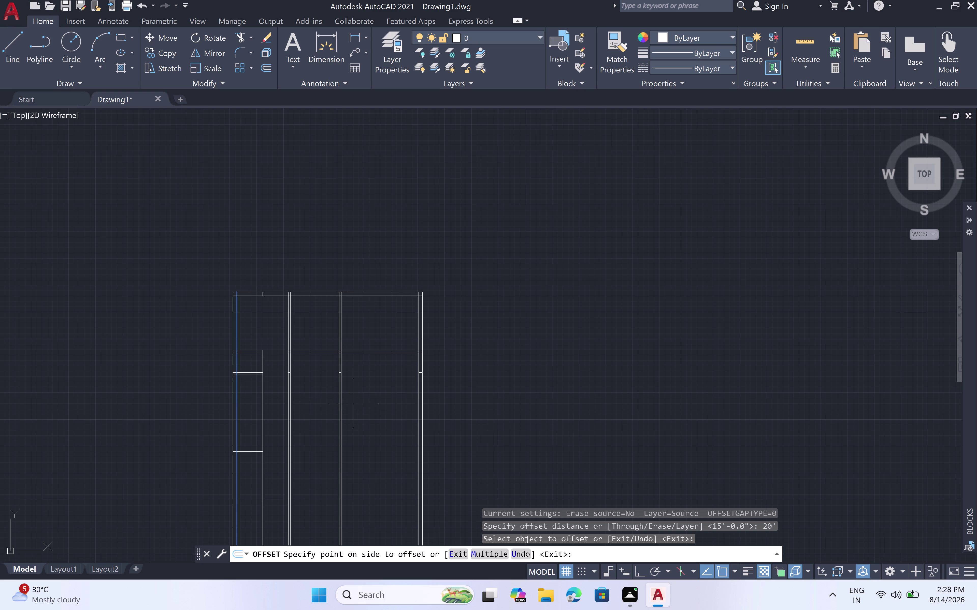
Zoom and pan around the plan, then cancel the offset without placing a copy.
scroll(up, 3)
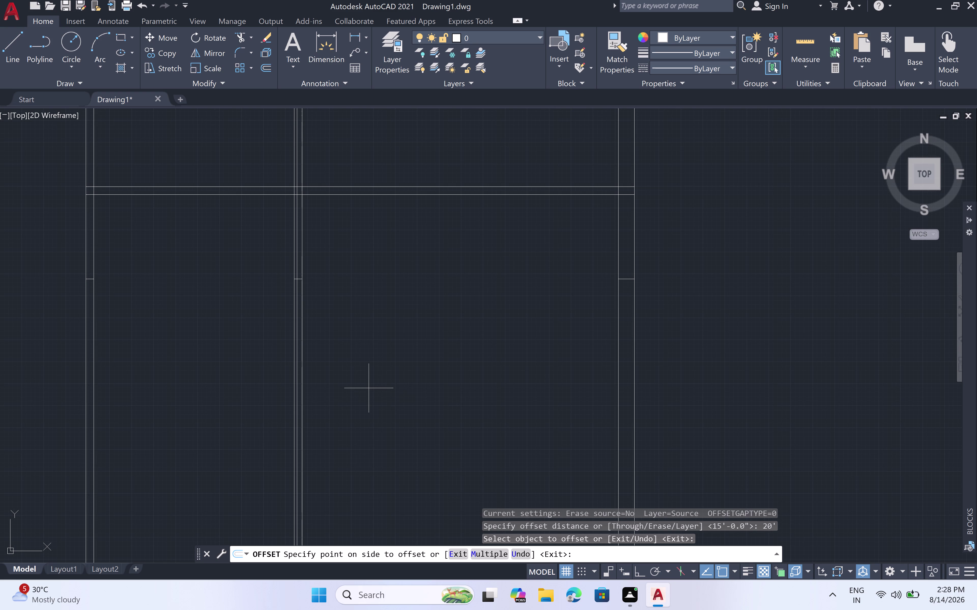
scroll(down, 3)
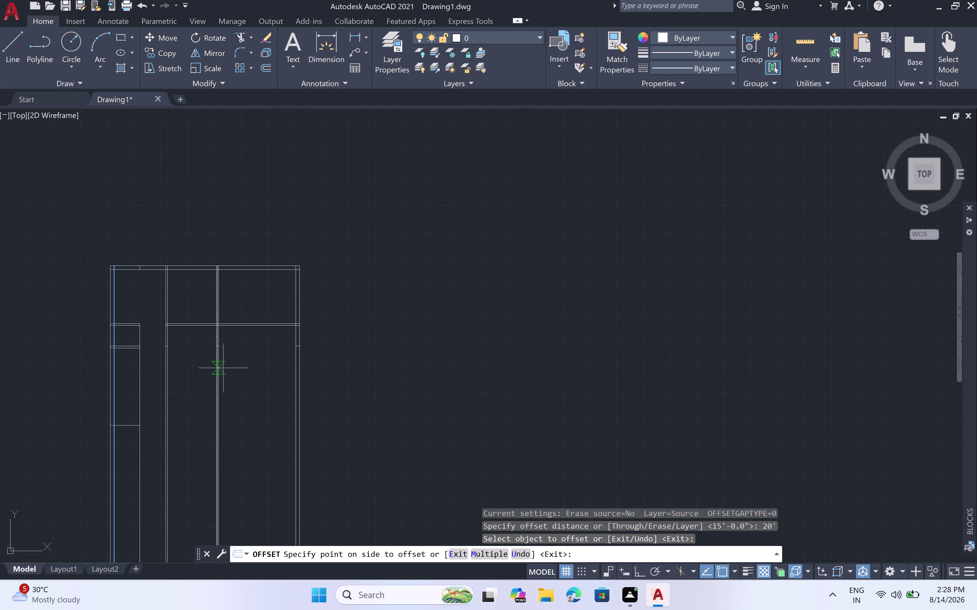
scroll(up, 3)
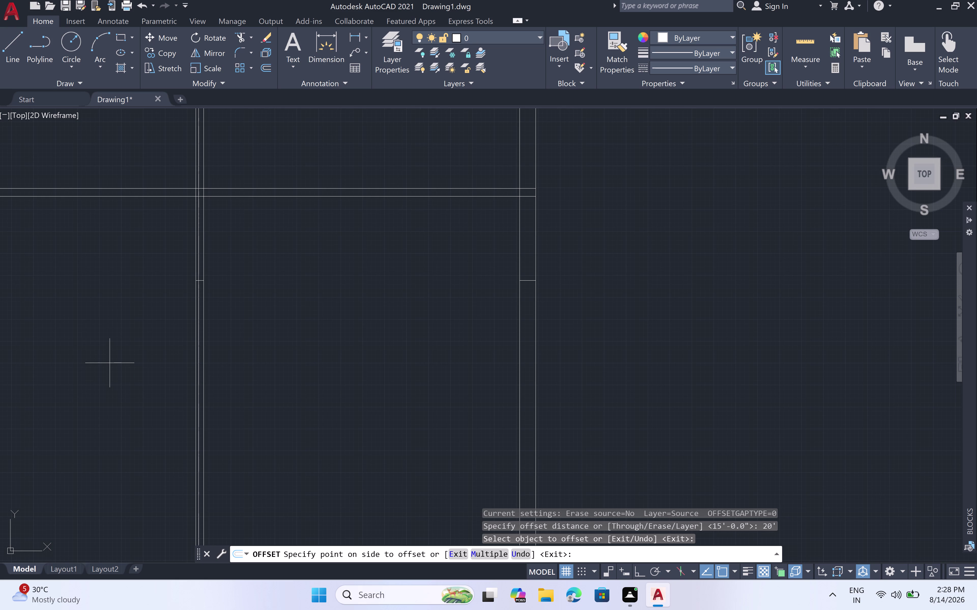
scroll(down, 3)
scroll(up, 3)
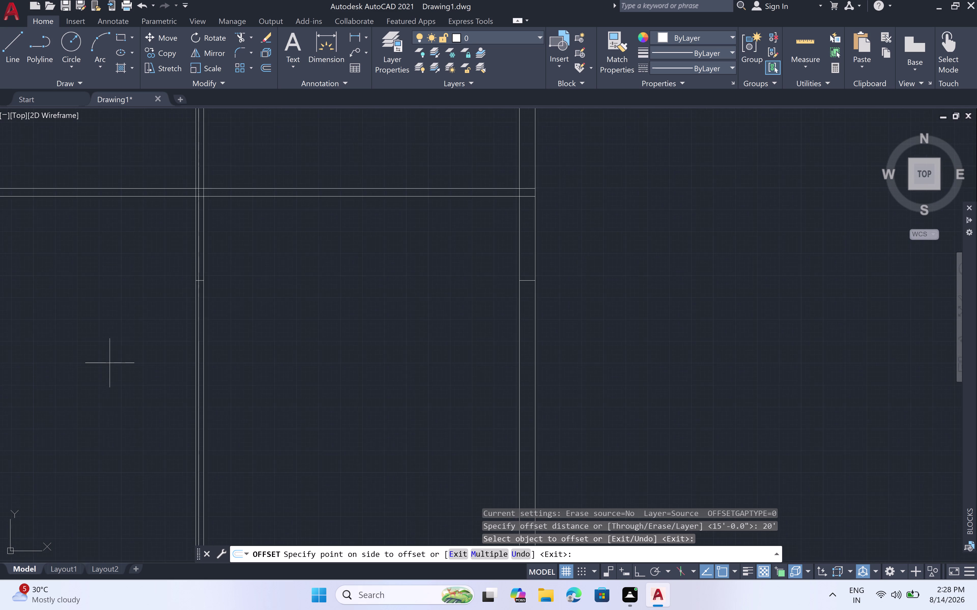
scroll(up, 3)
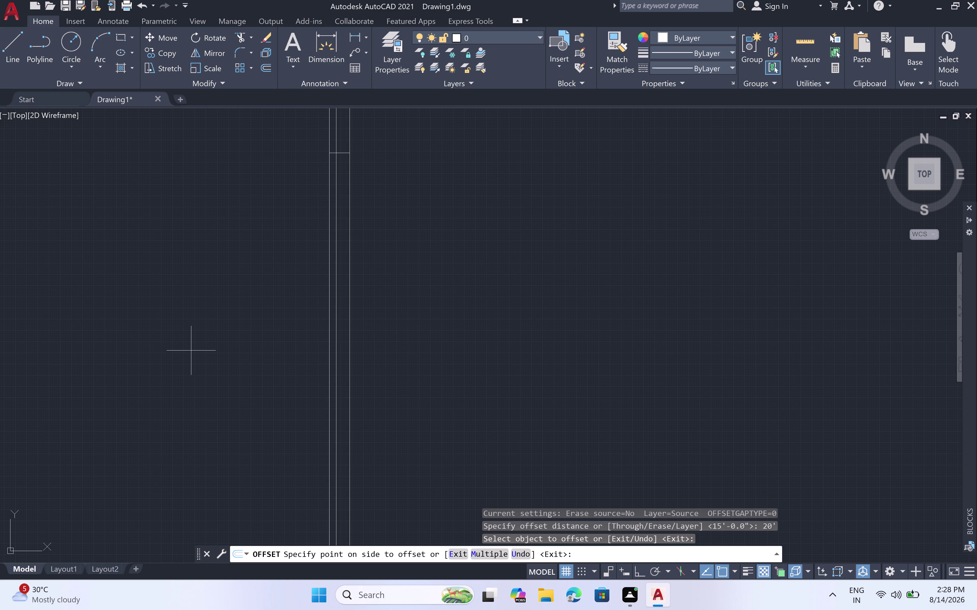
scroll(down, 3)
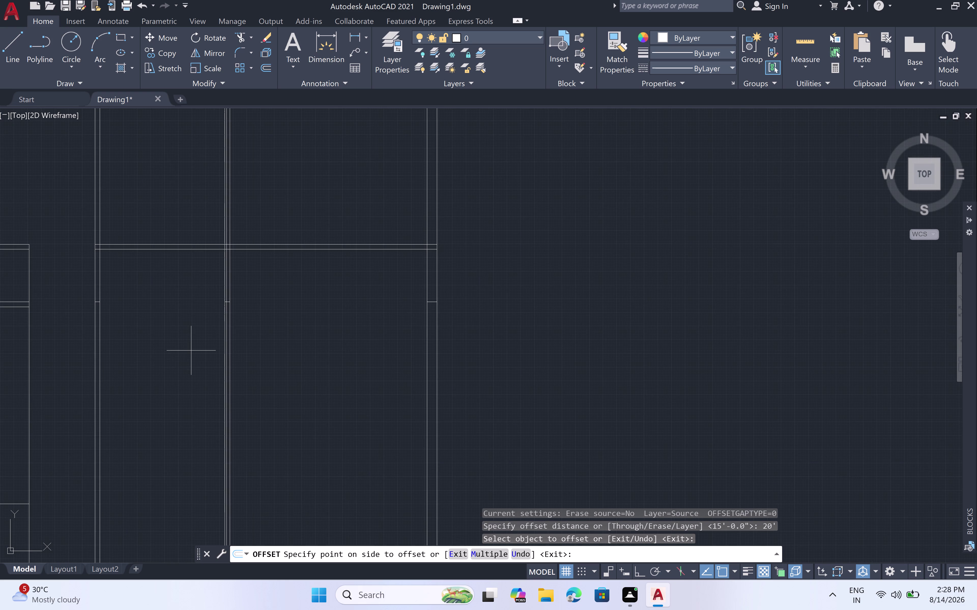
scroll(down, 3)
middle_drag(191, 351, 329, 340)
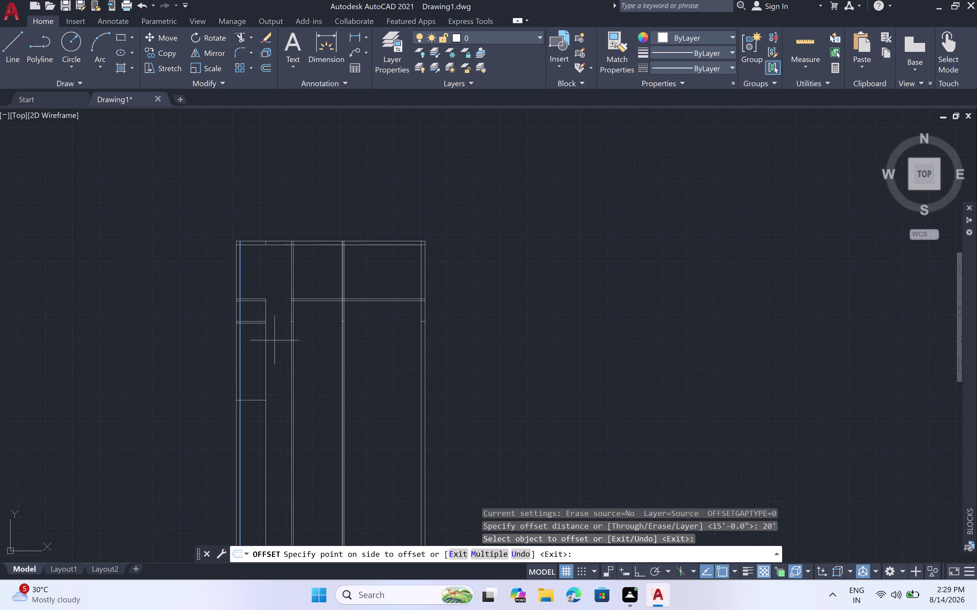
key(Escape)
scroll(up, 3)
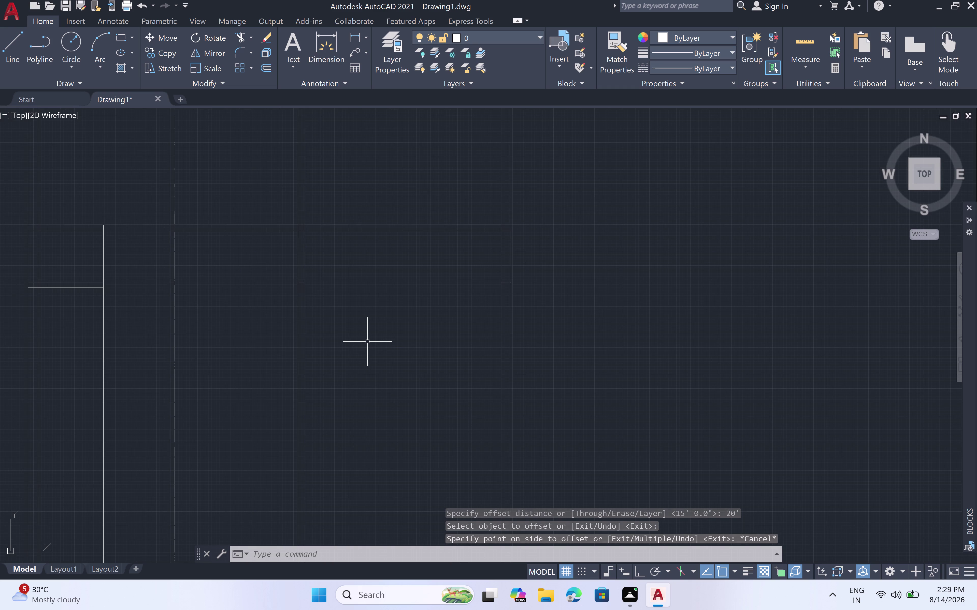
Trim the middle vertical partition back to the cross wall with a TR fence.
text(tr)
key(space)
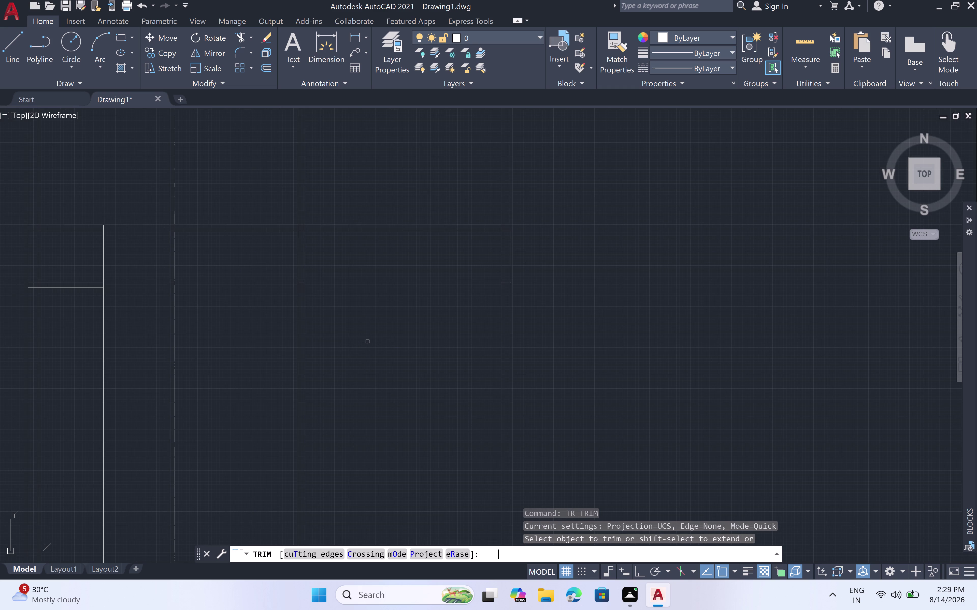
click(327, 348)
click(271, 362)
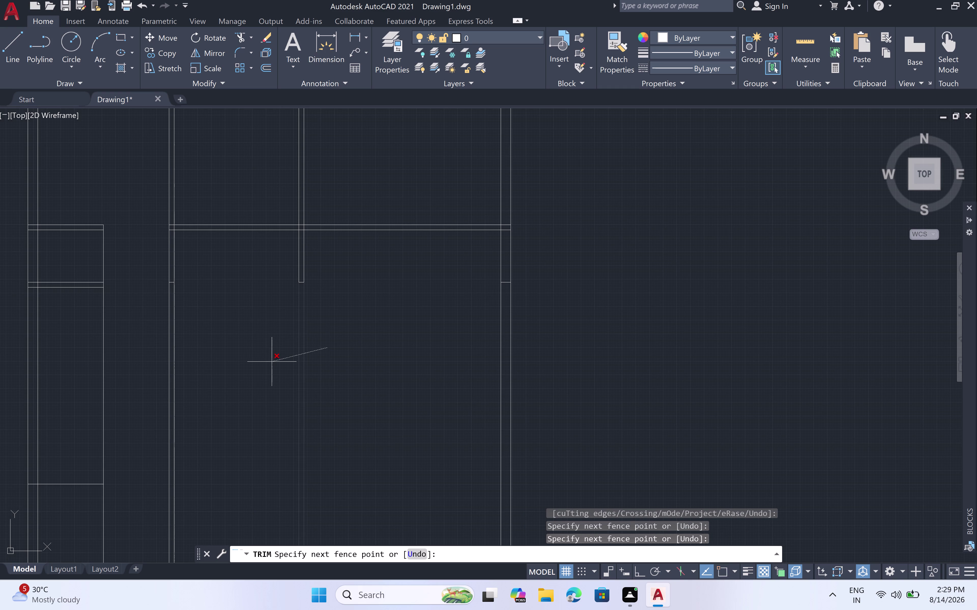
scroll(down, 3)
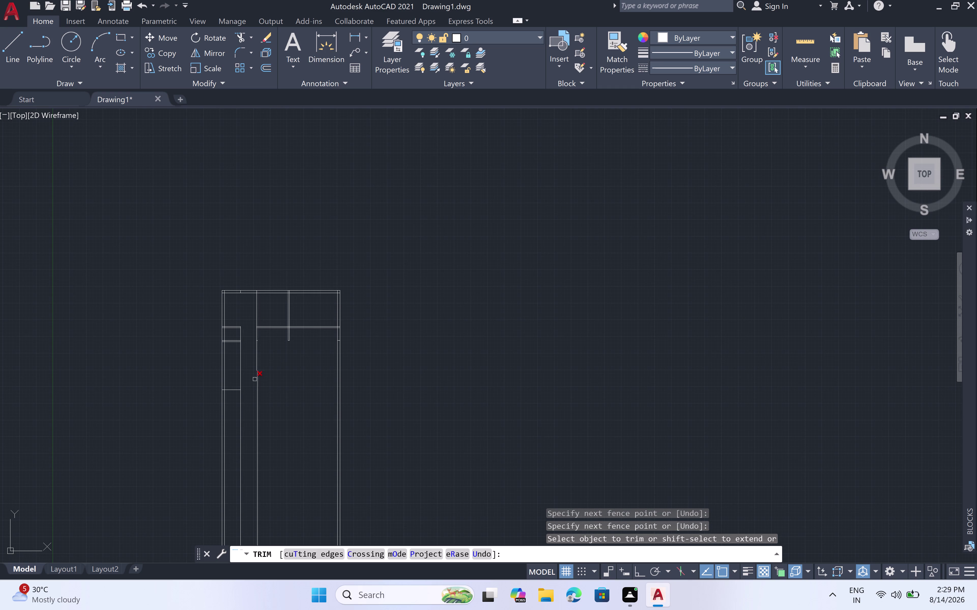
scroll(up, 3)
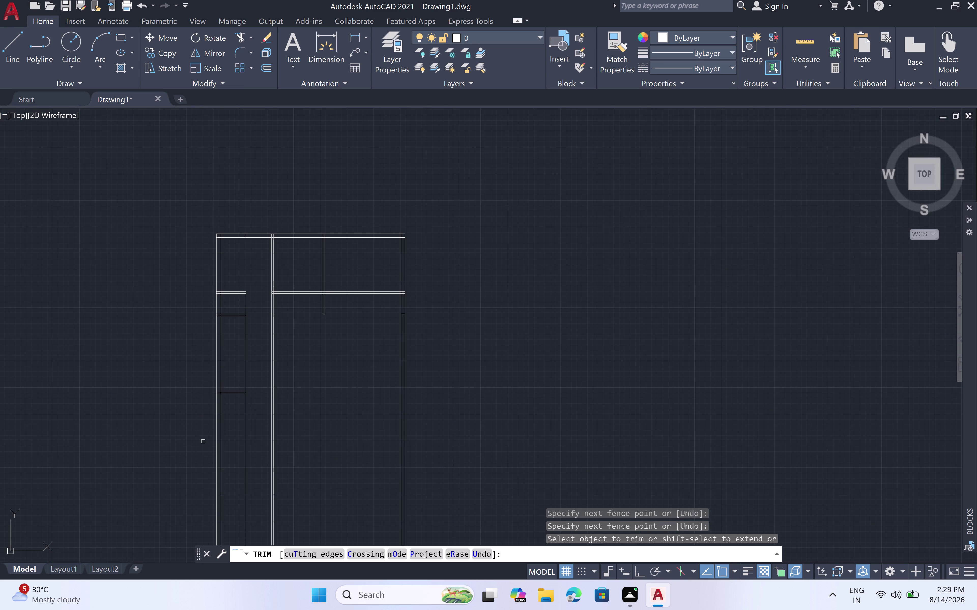
key(Escape)
Start the OFFSET command again.
key(o)
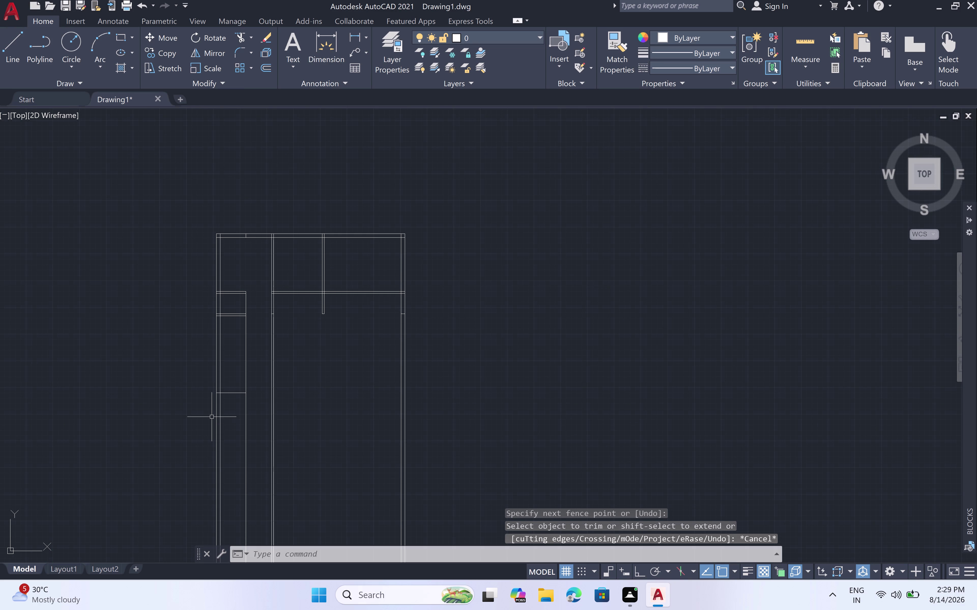
text(ff)
key(space)
Offset the left outer wall 20' to the right, running through the large room.
key(2)
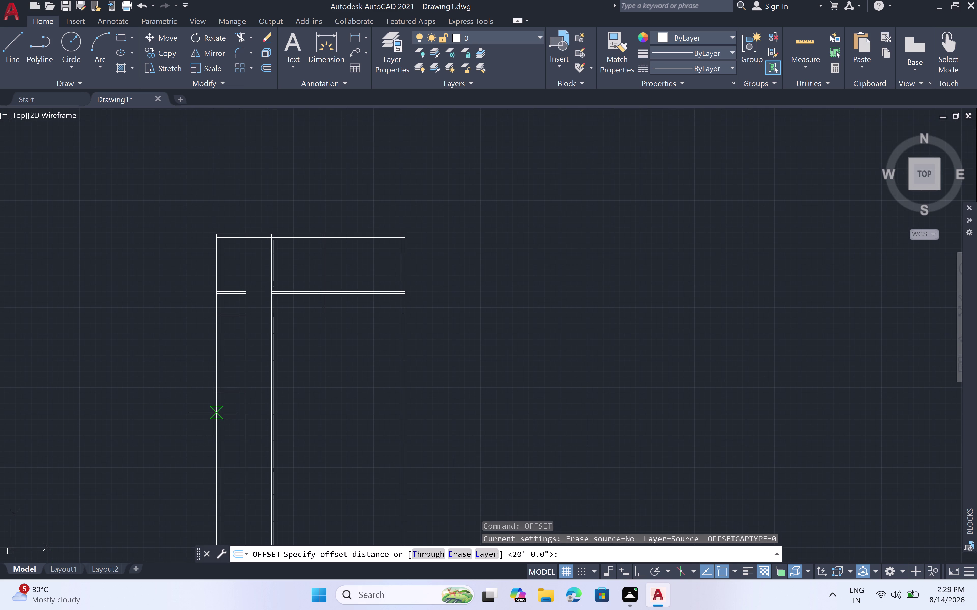
key(0)
text(')
key(space)
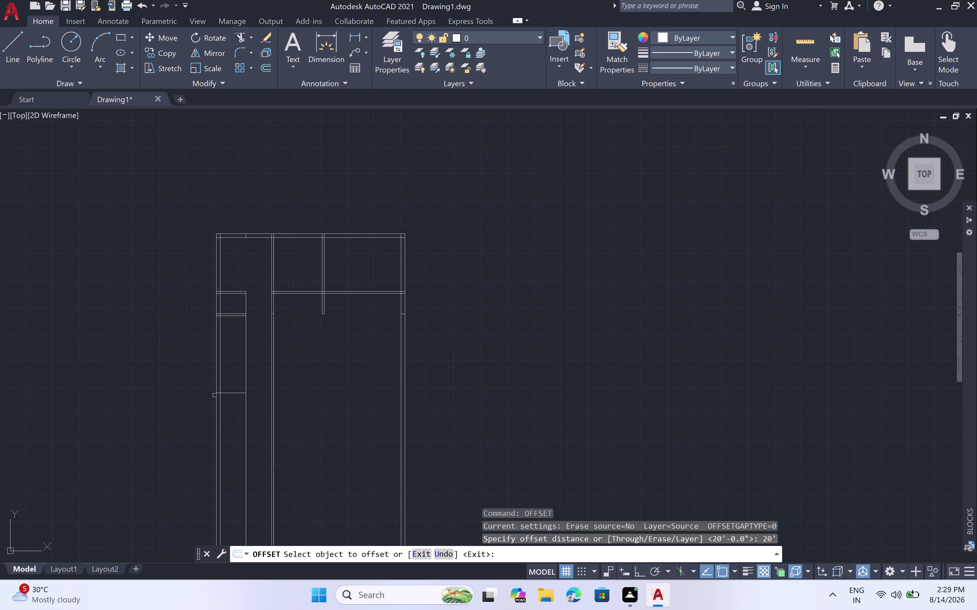
scroll(up, 3)
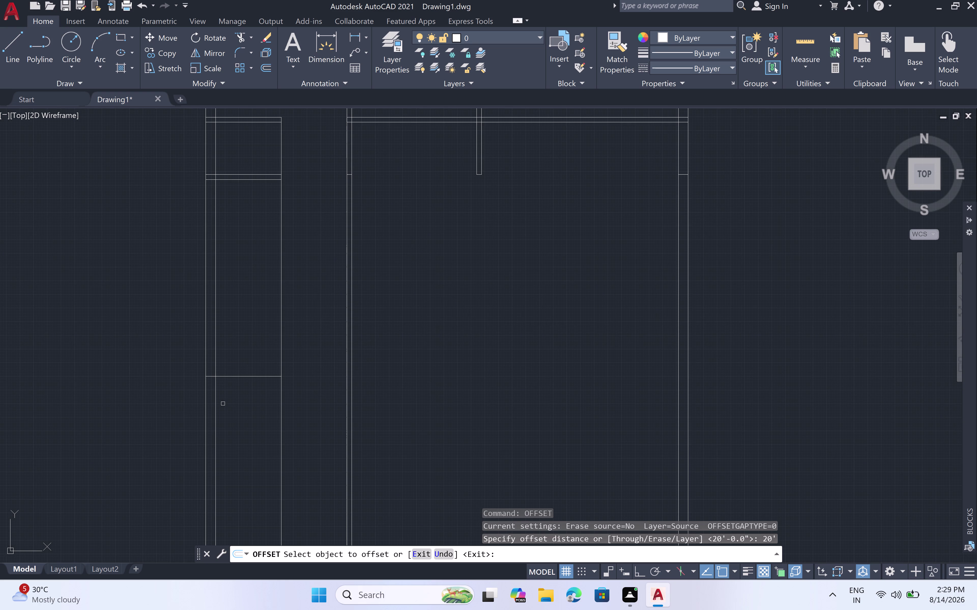
click(215, 406)
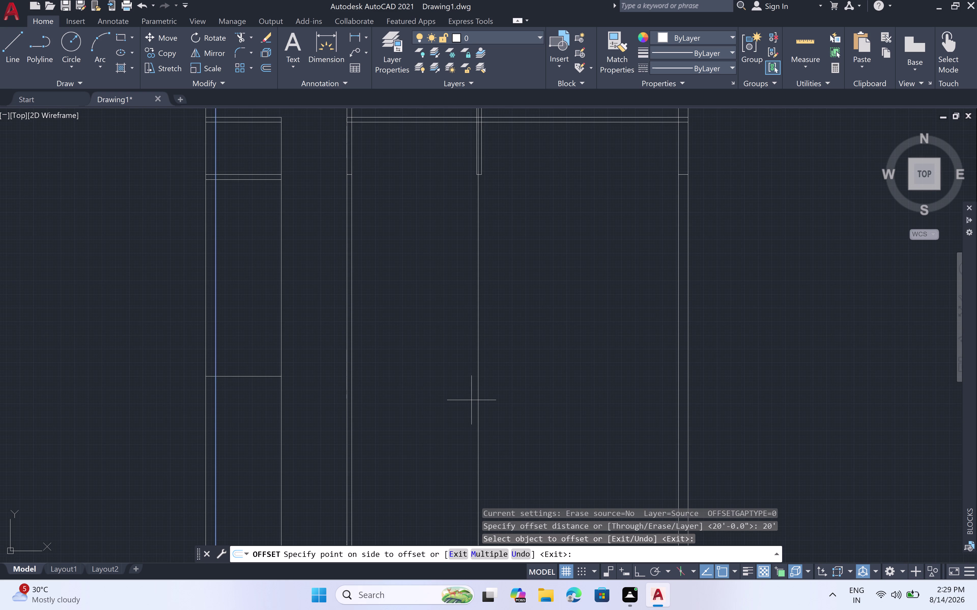
click(471, 400)
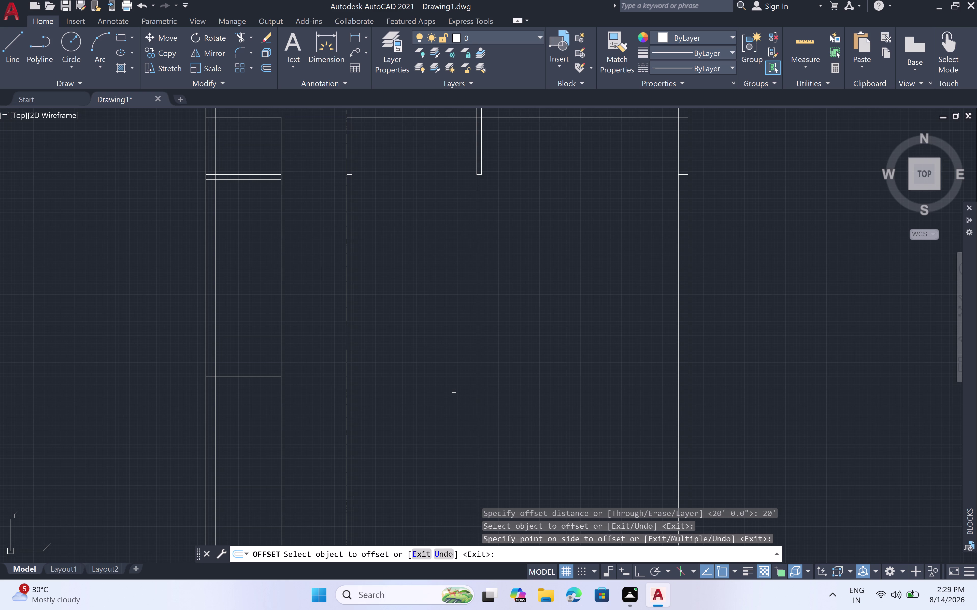
scroll(down, 3)
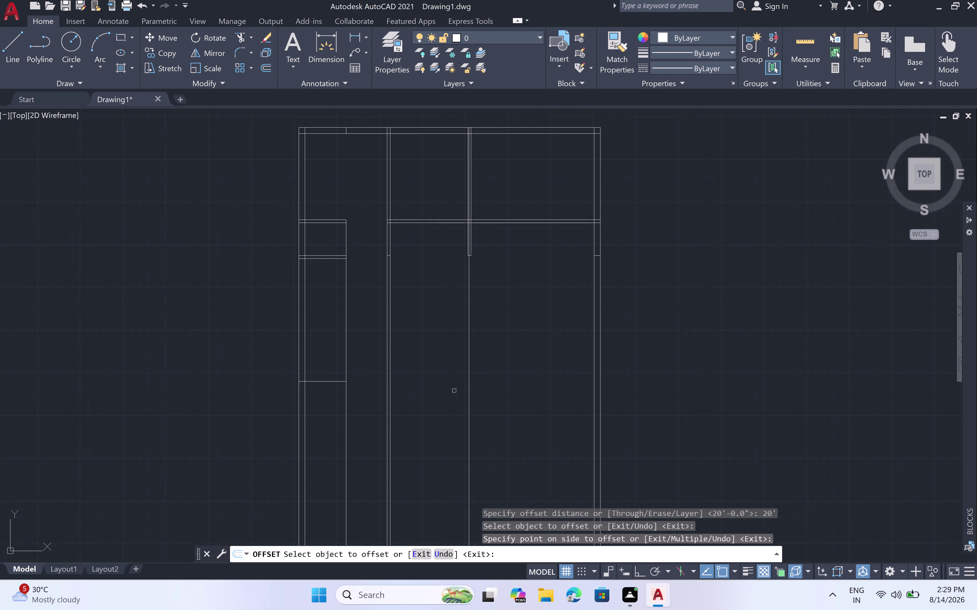
scroll(down, 3)
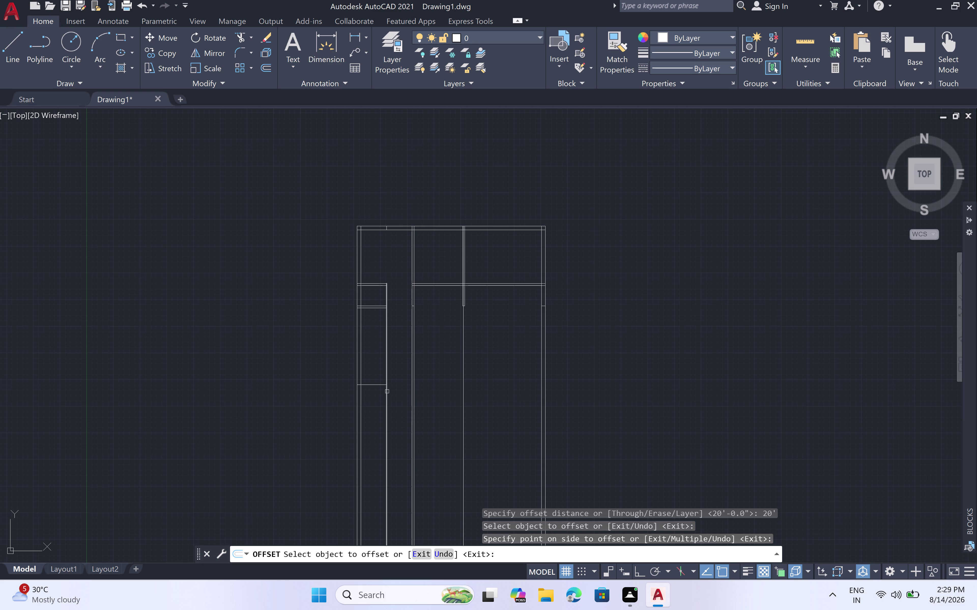
scroll(up, 3)
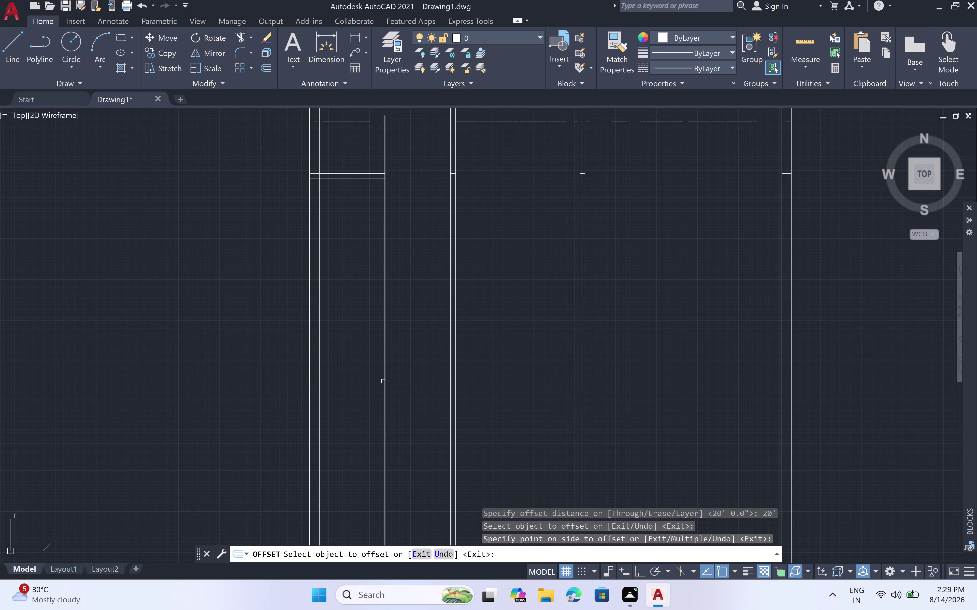
key(Escape)
Extend the horizontal partition line right until it meets the new 20' vertical wall line.
text(ex)
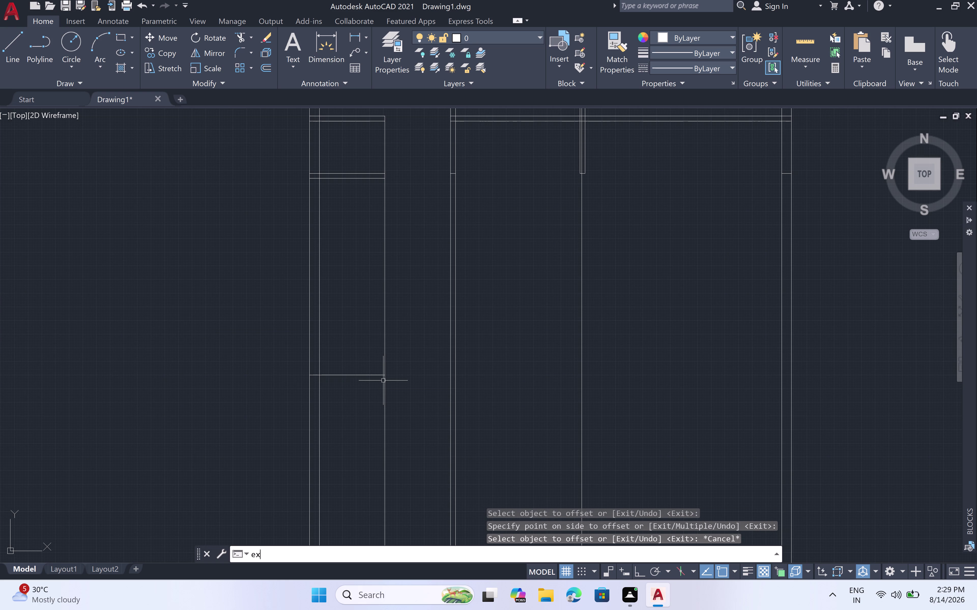
key(space)
click(376, 376)
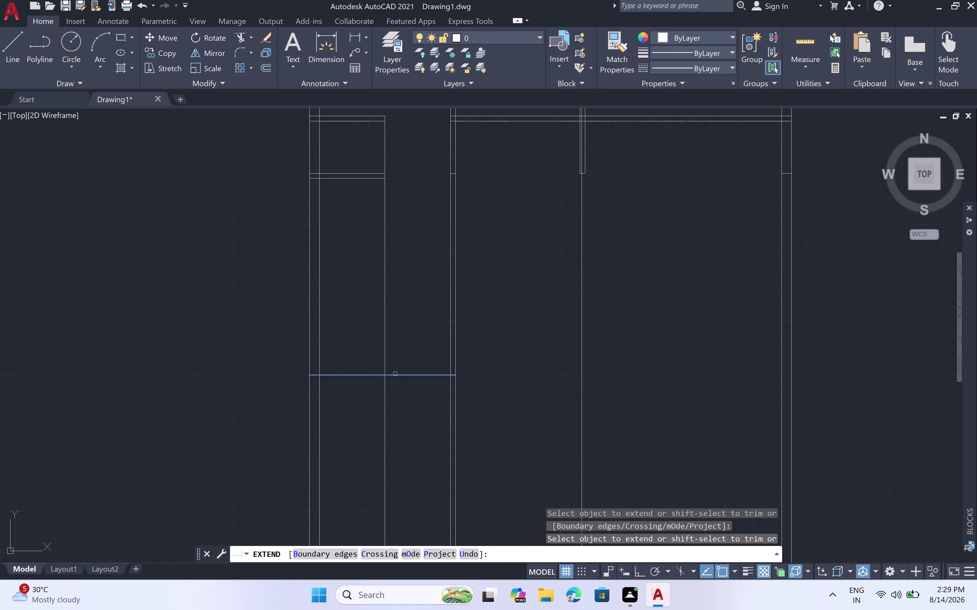
click(419, 377)
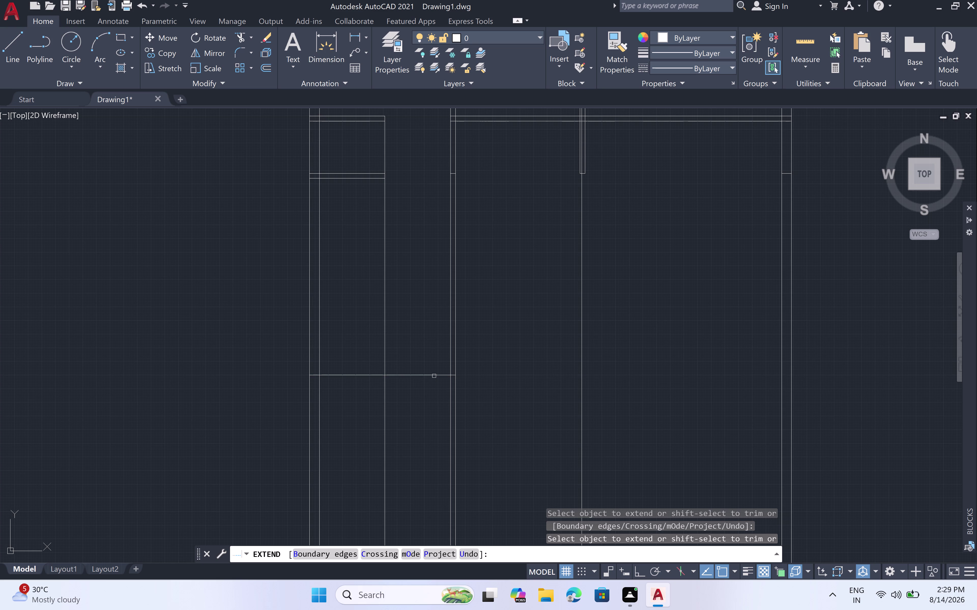
click(434, 376)
key(Escape)
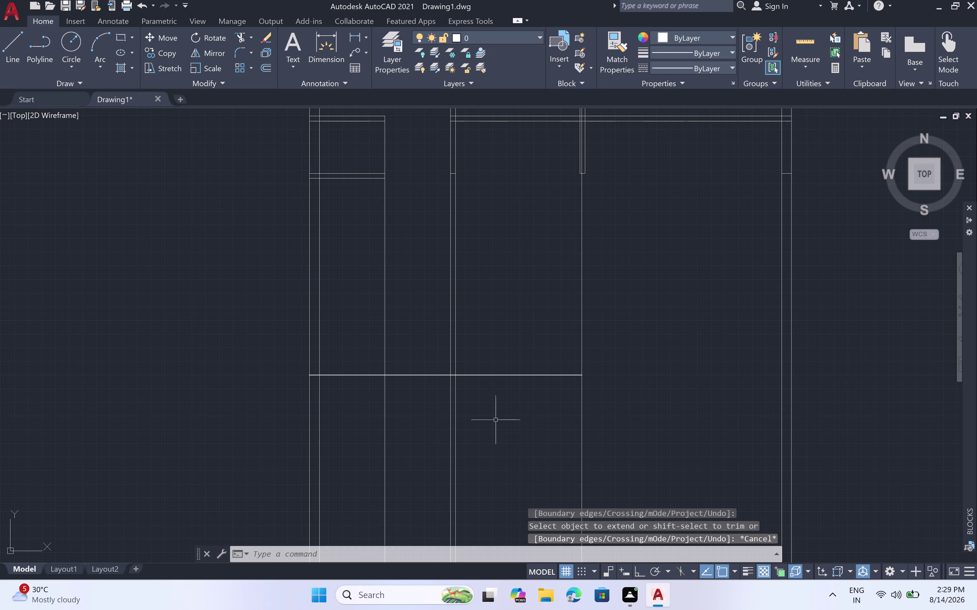
Offset the horizontal partition line 9 inches downward to form a double wall.
text(o)
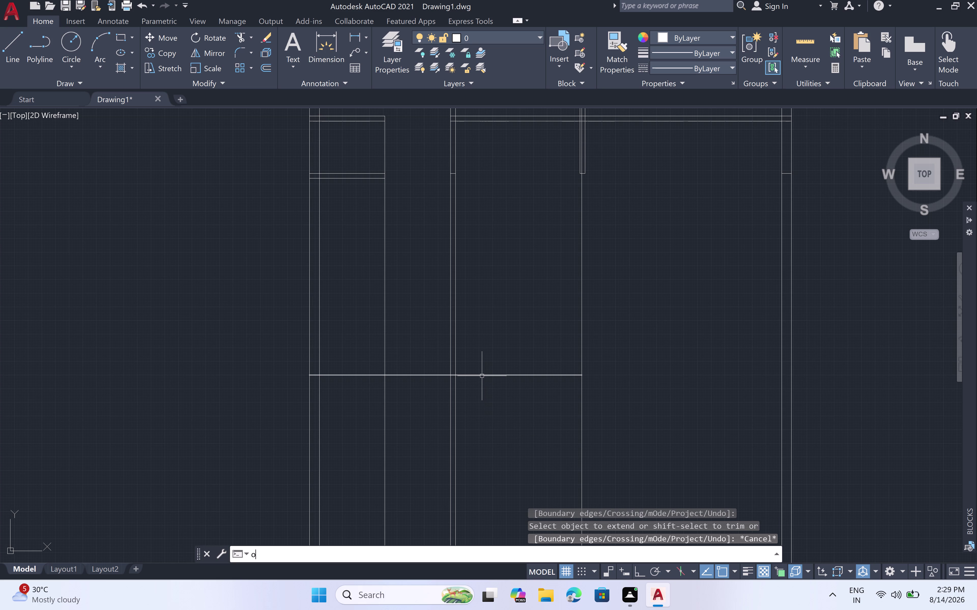
text(ff)
key(space)
key(9)
text(")
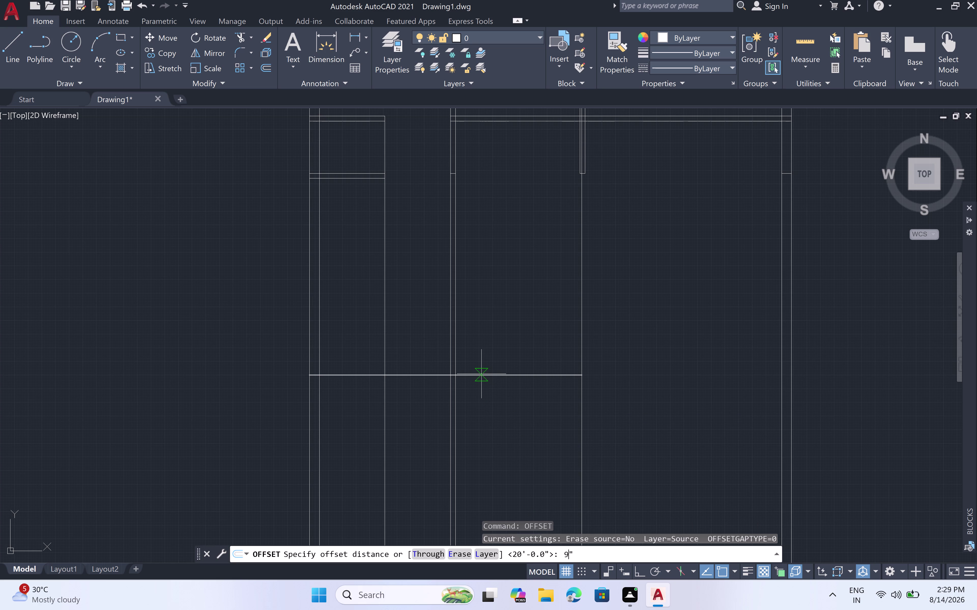
key(space)
click(481, 377)
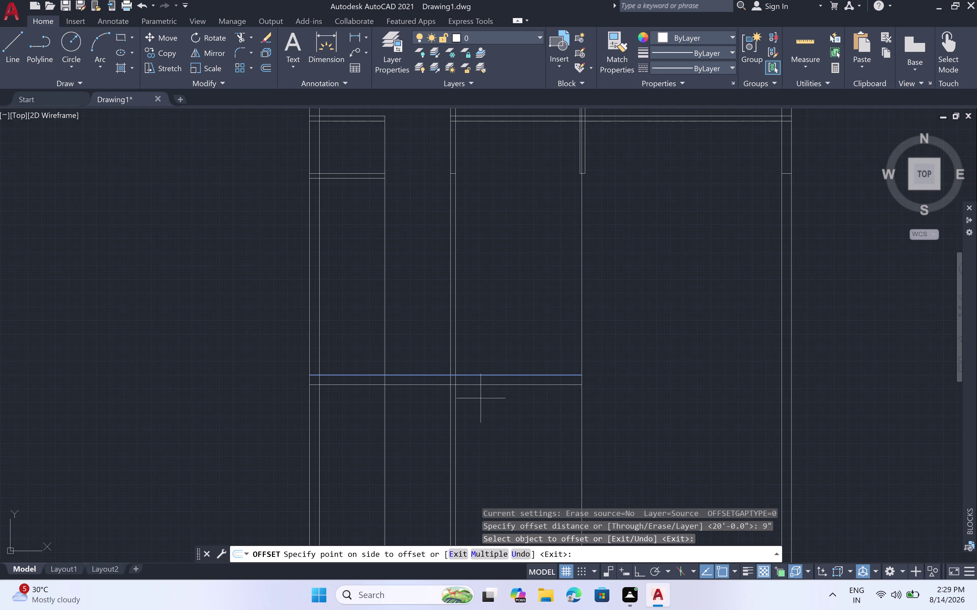
click(481, 403)
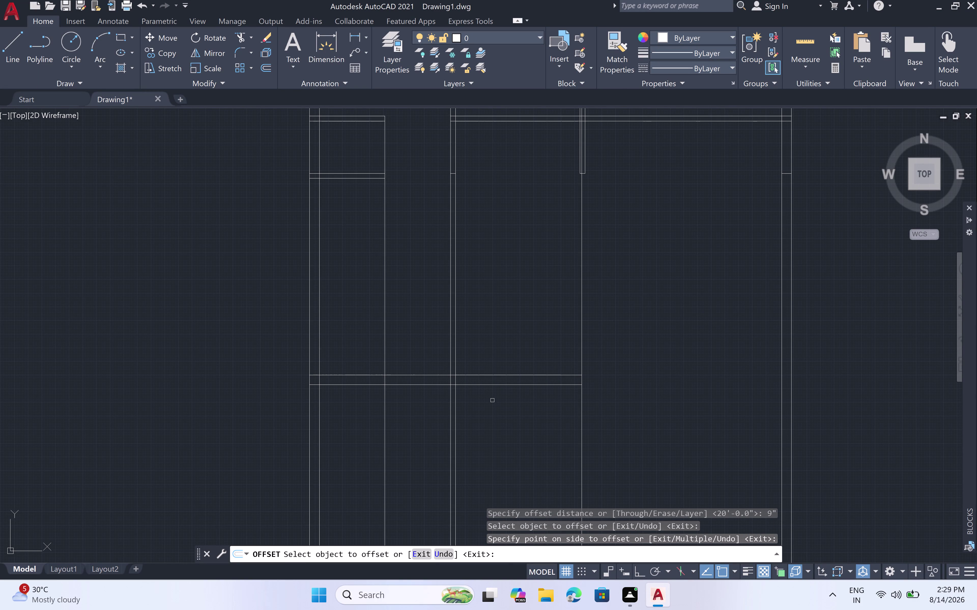
key(Escape)
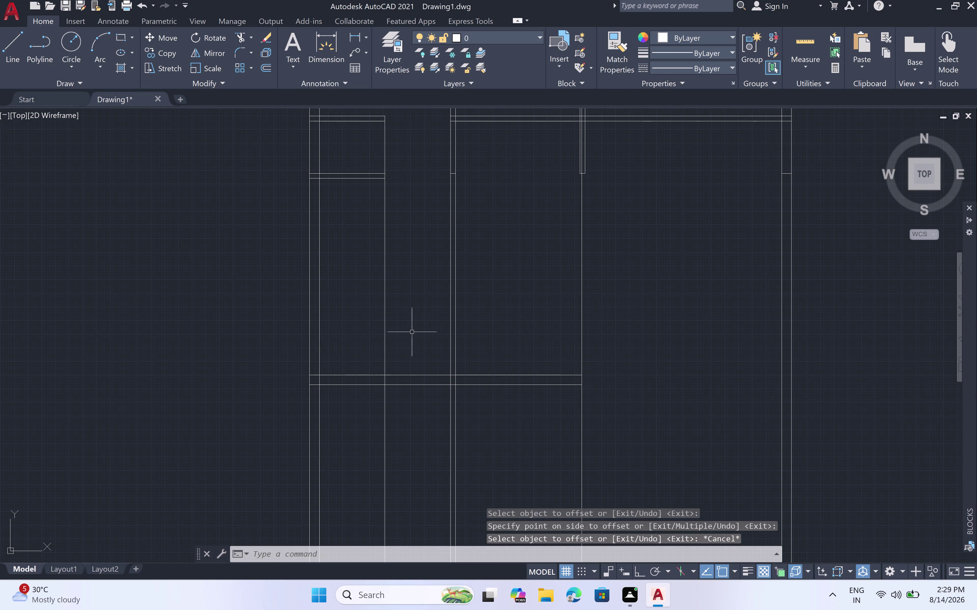
Trim the wall segments crossing and lying between the new partition lines.
text(tr)
key(space)
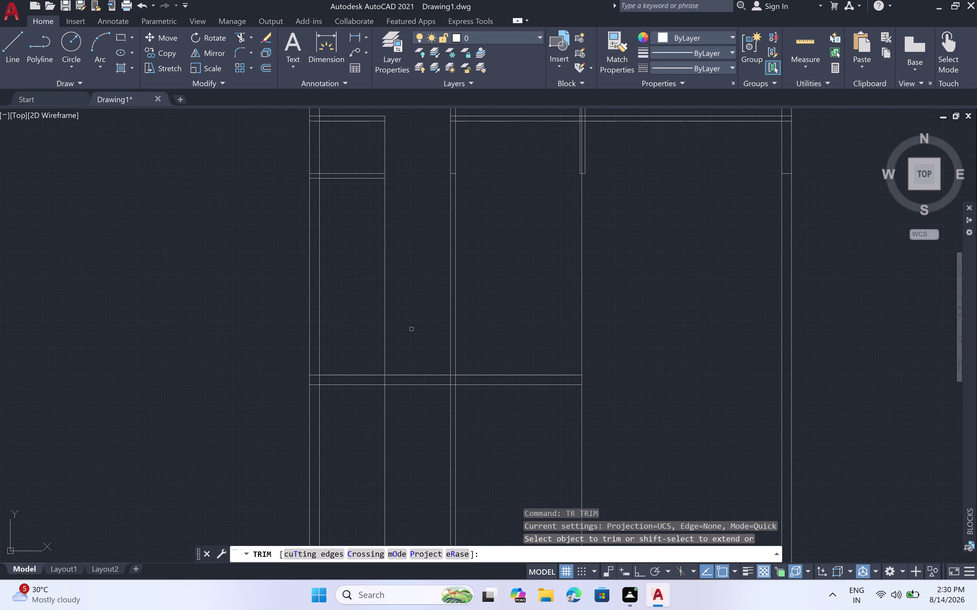
click(384, 325)
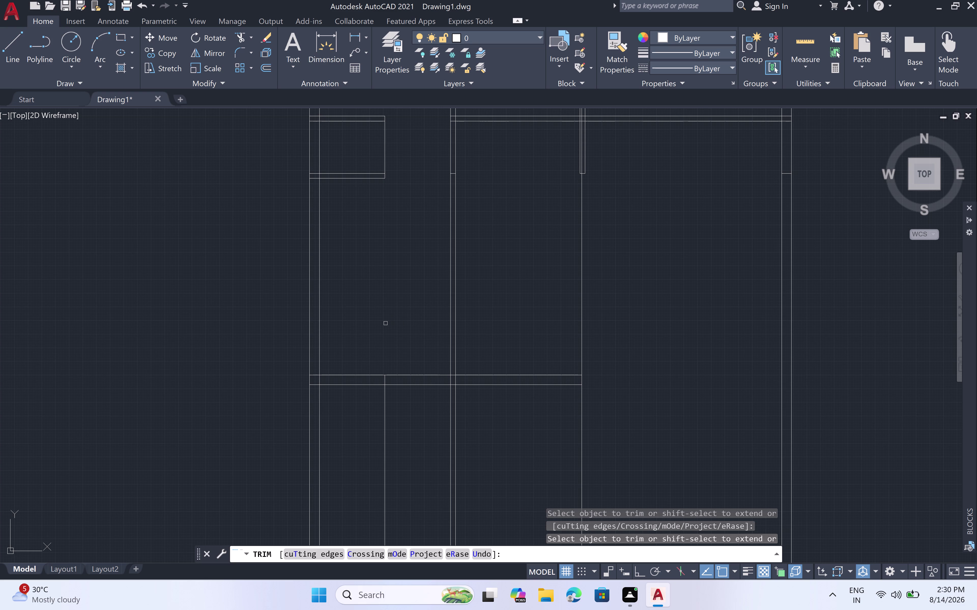
click(385, 380)
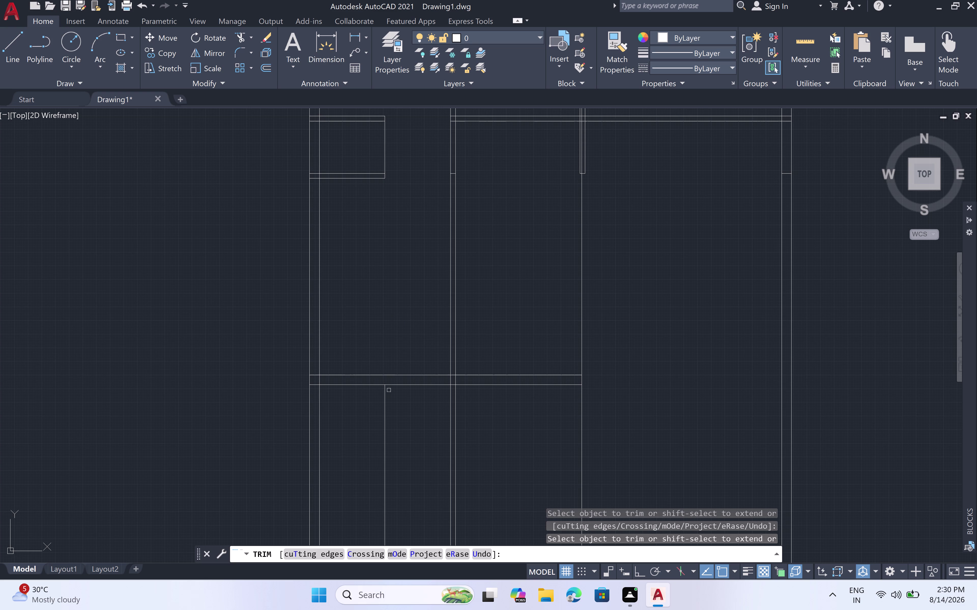
click(383, 400)
scroll(down, 3)
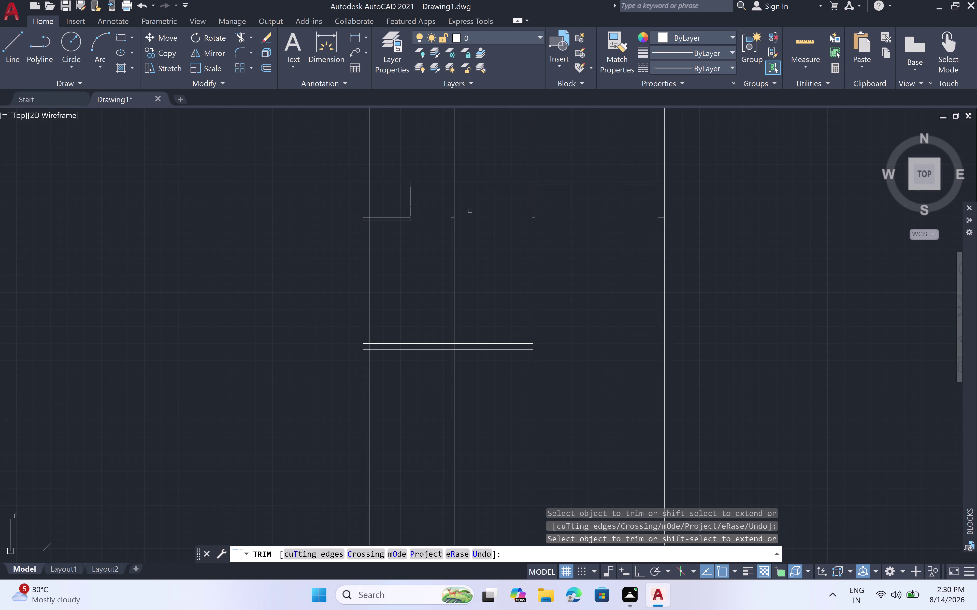
scroll(down, 3)
middle_drag(469, 210, 466, 252)
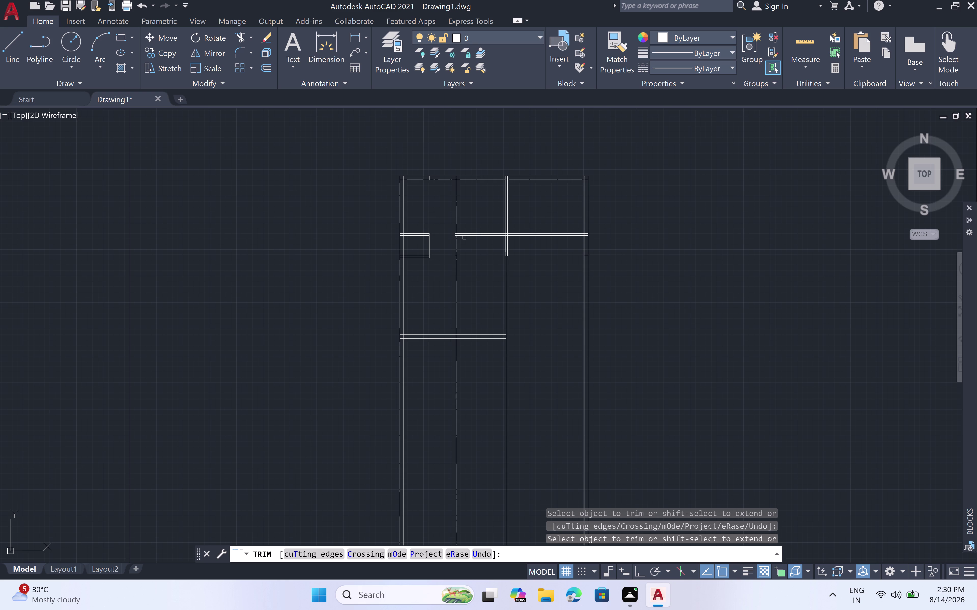
scroll(up, 3)
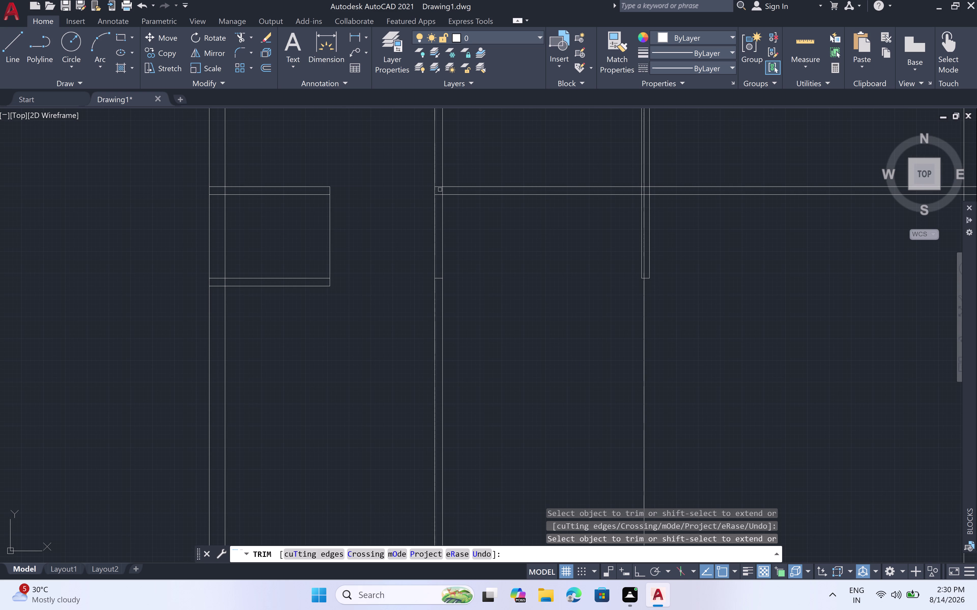
scroll(up, 3)
middle_drag(393, 189, 370, 383)
scroll(down, 3)
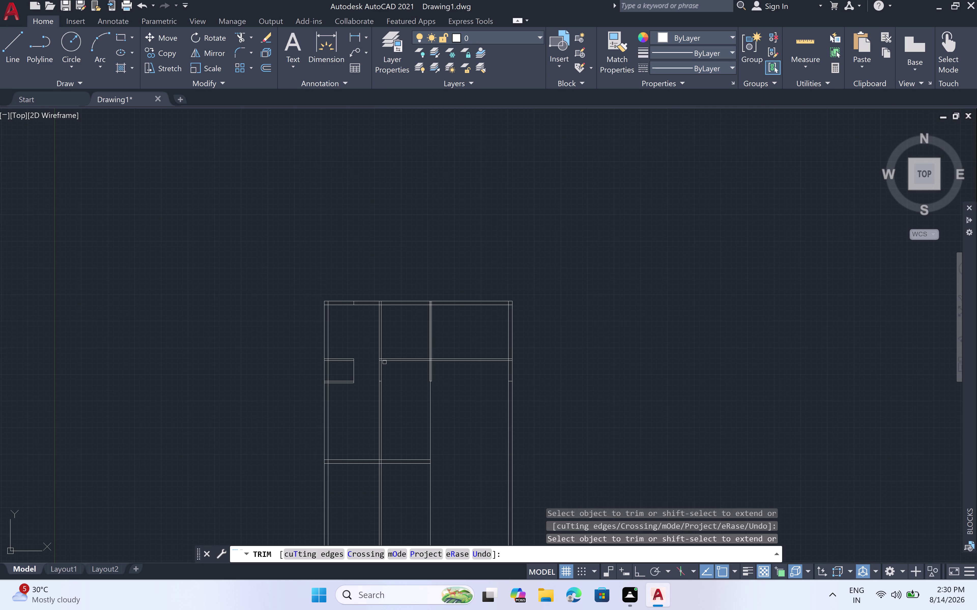
middle_drag(410, 392, 410, 349)
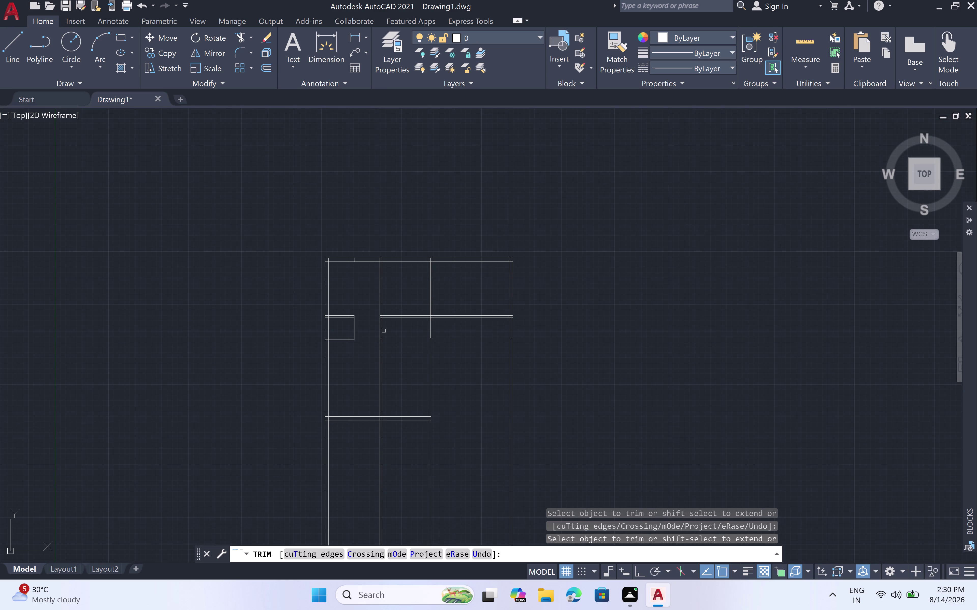
scroll(up, 3)
scroll(up, 3)
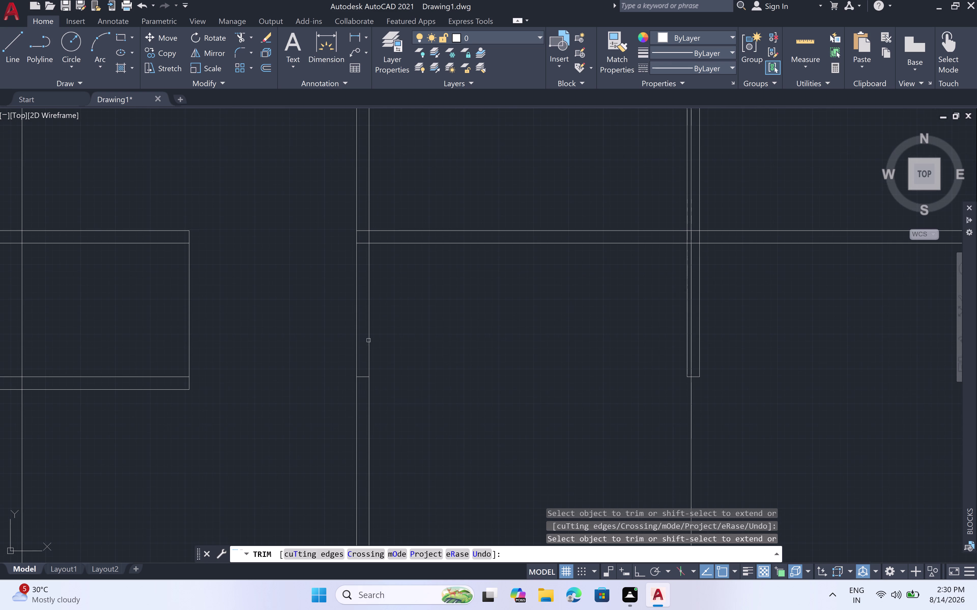
scroll(down, 3)
key(Escape)
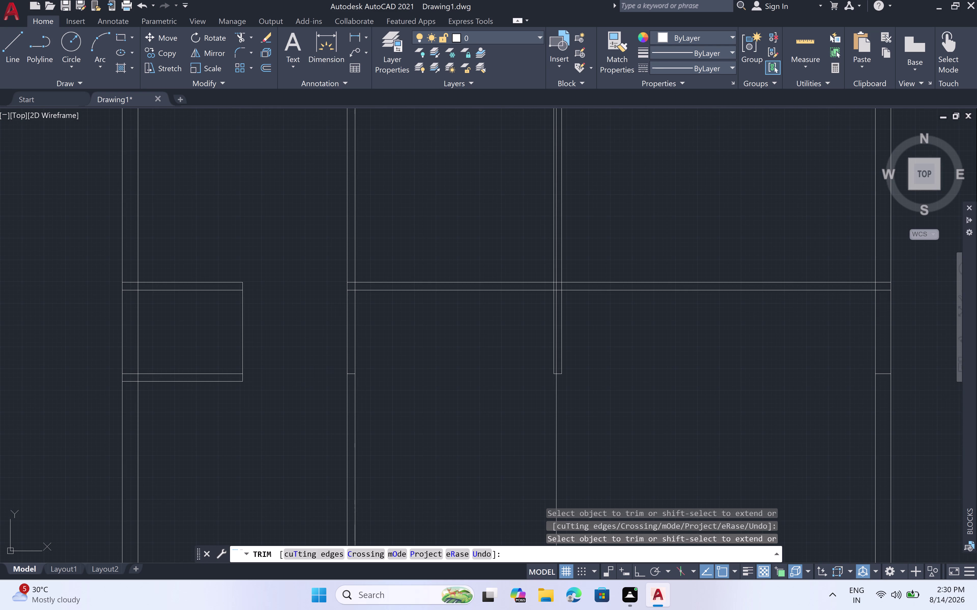
Extend the small left room's lower wall line across to the neighbouring partition.
key(e)
text(x)
key(space)
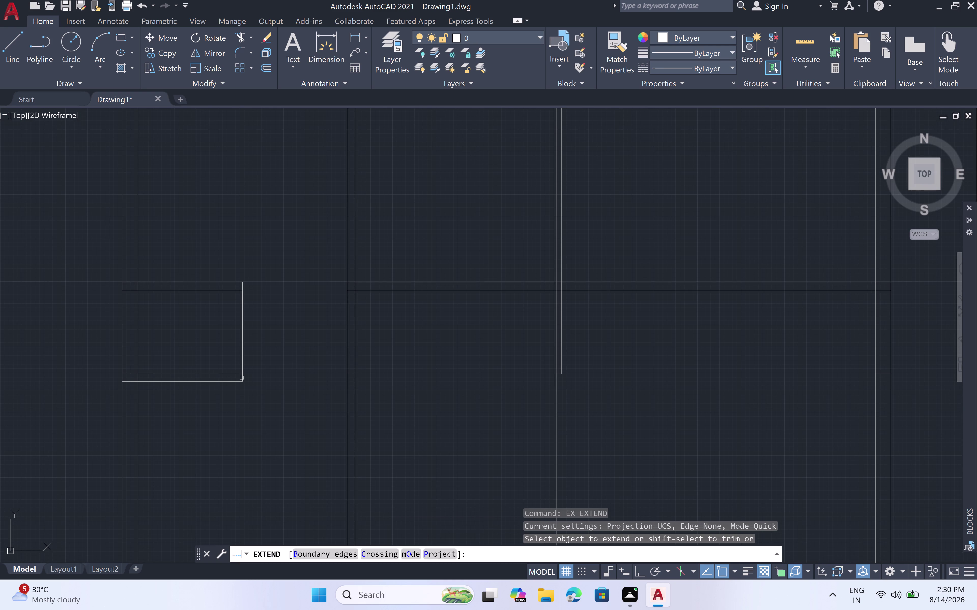
click(235, 373)
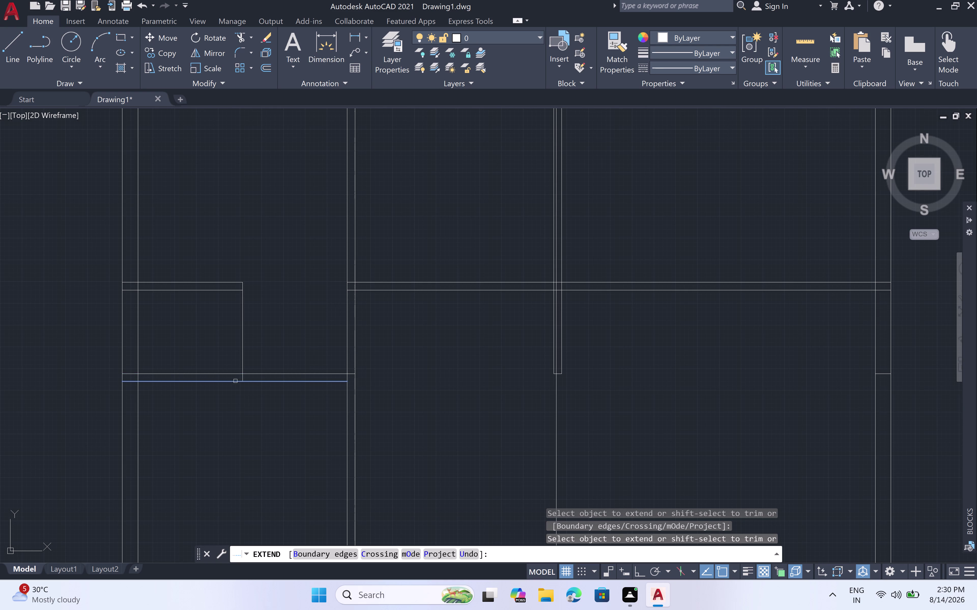
click(235, 381)
click(289, 383)
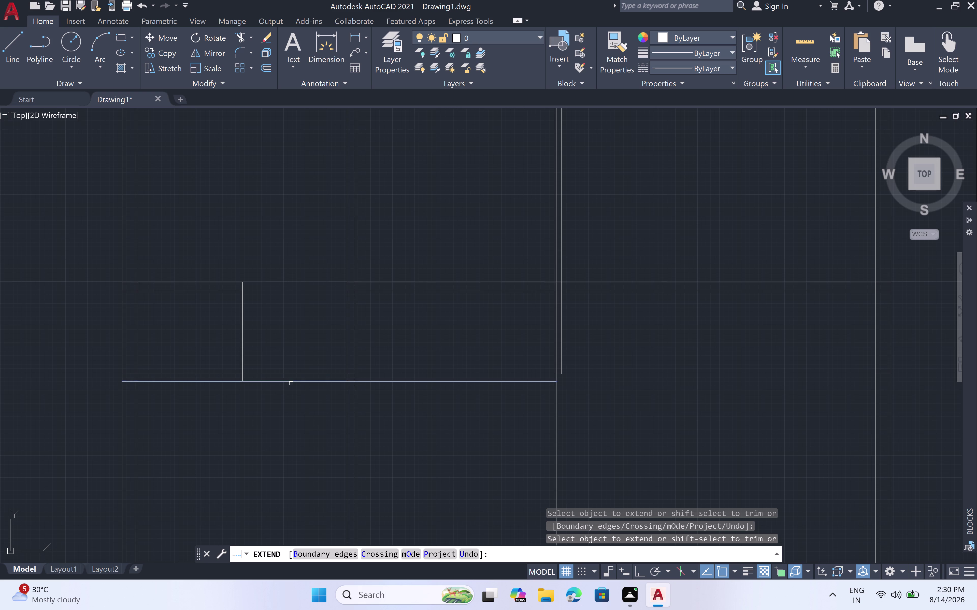
scroll(down, 3)
key(Escape)
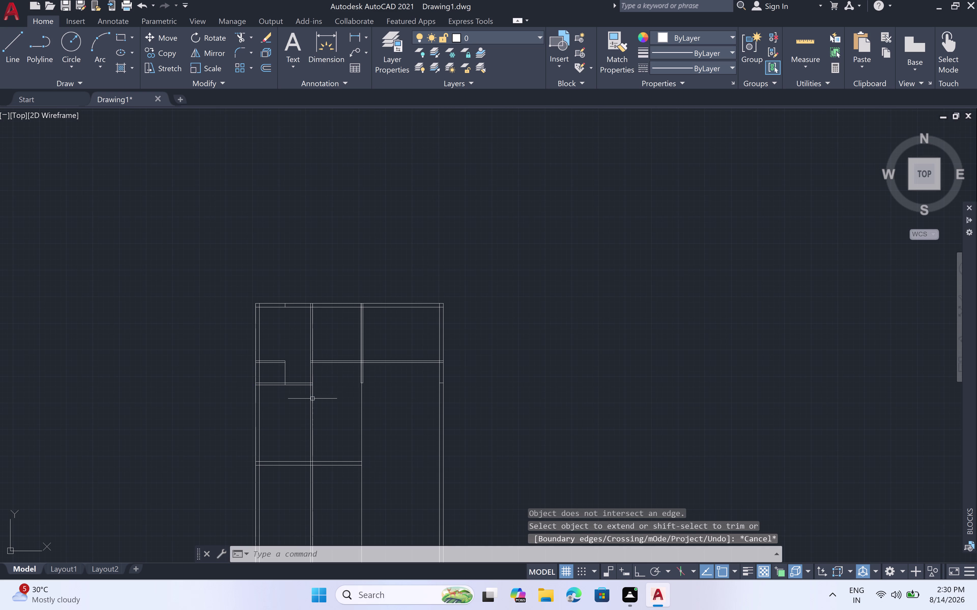
scroll(up, 3)
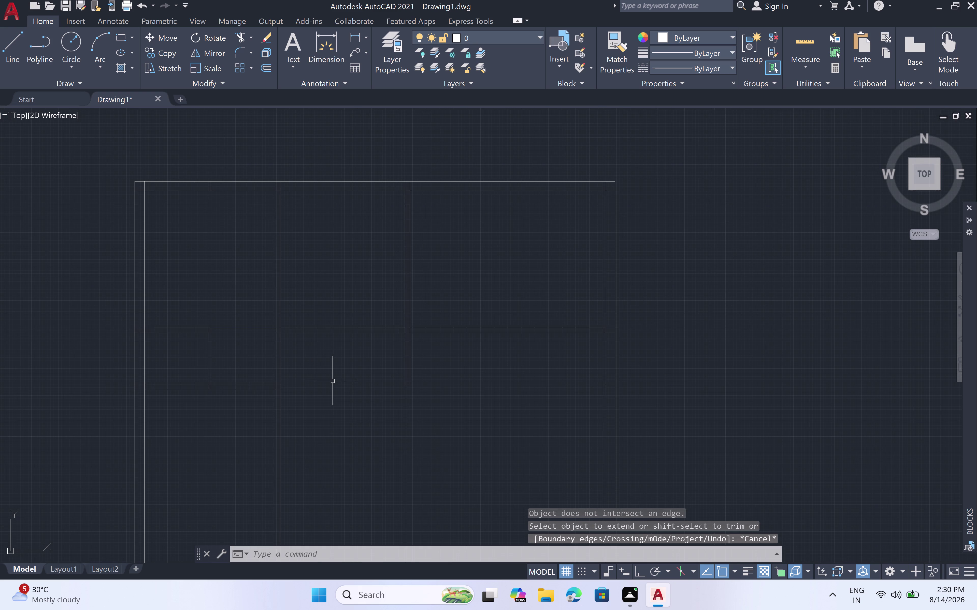
Launch Trim to prepare for cutting unwanted wall line pieces.
key(t)
key(r)
key(space)
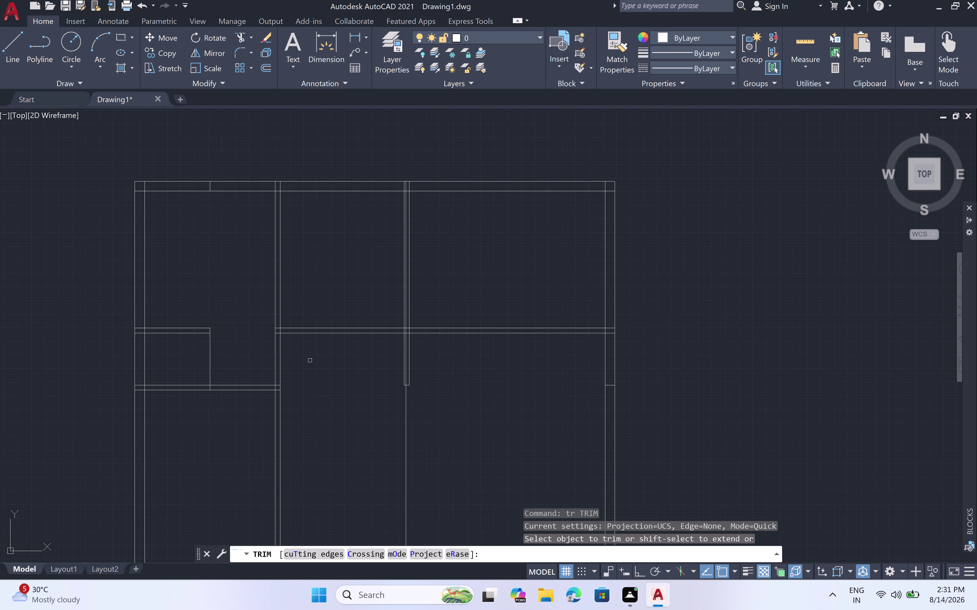
Trim the crossing wall lines beside the small left room with clicks and a fence.
click(303, 358)
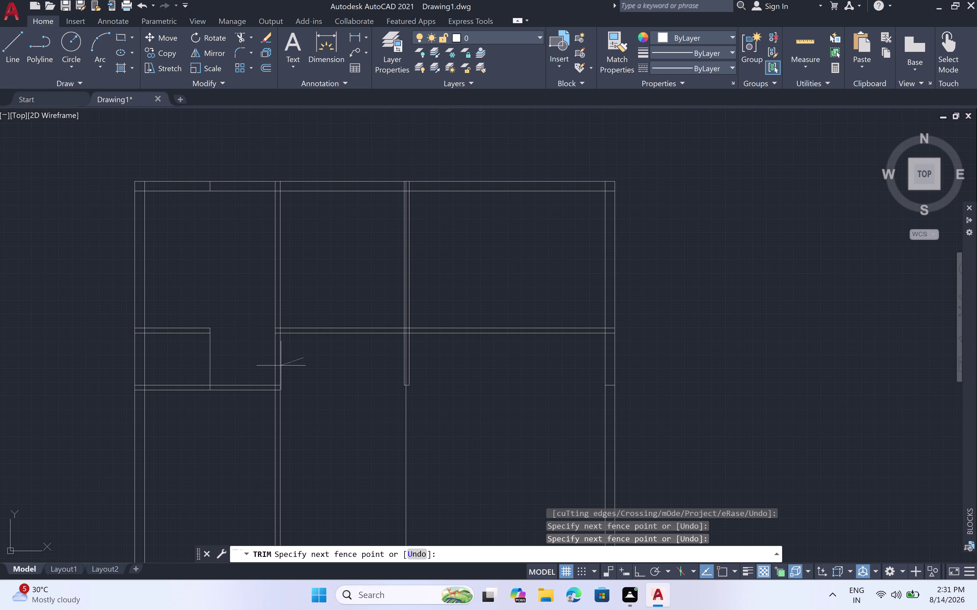
click(259, 371)
click(228, 358)
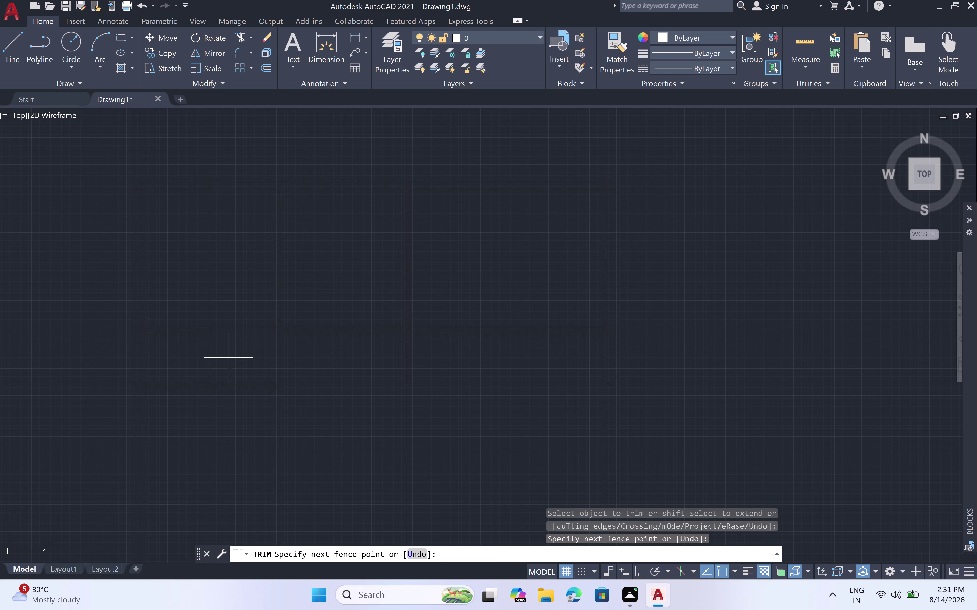
click(248, 362)
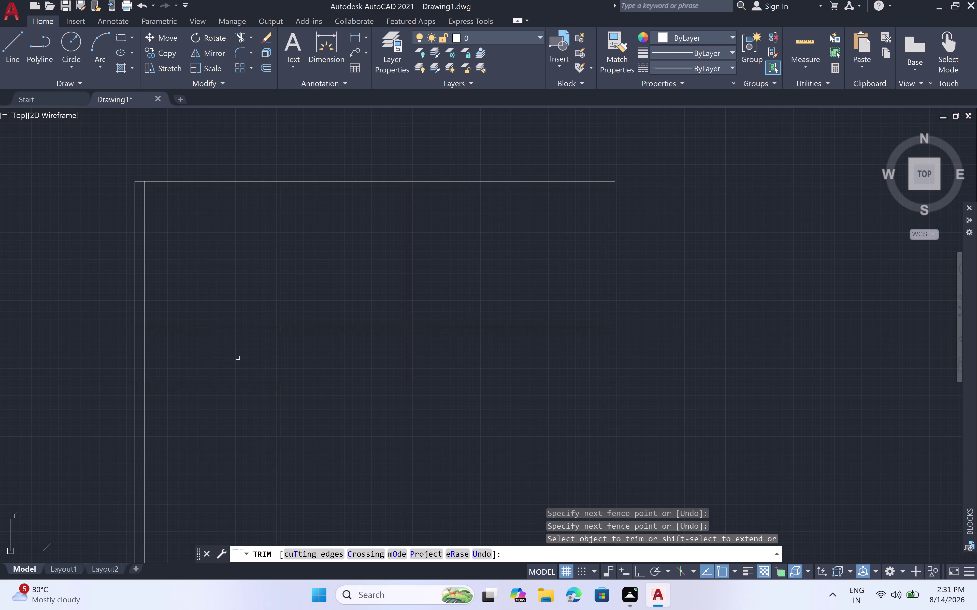
key(Escape)
text(off)
key(space)
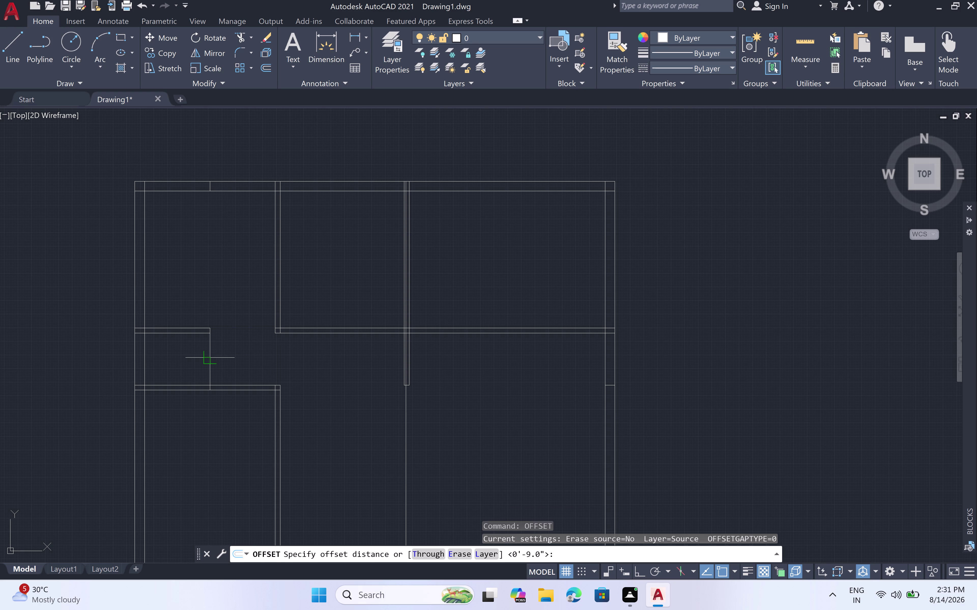
Offset the small left room's right wall line 4.5 inches to the right.
key(4)
text(.5)
text(")
key(space)
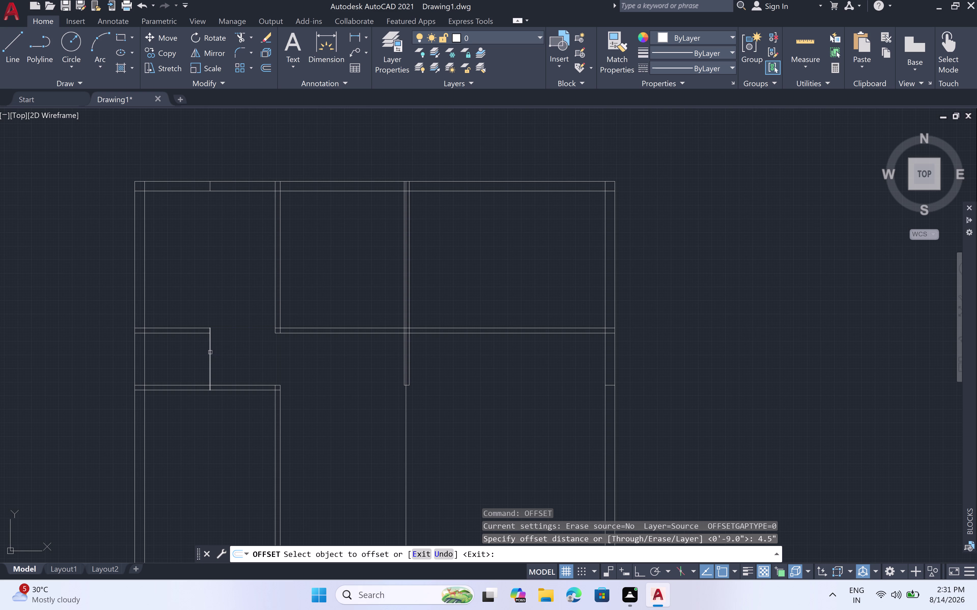
click(210, 352)
click(225, 353)
key(Escape)
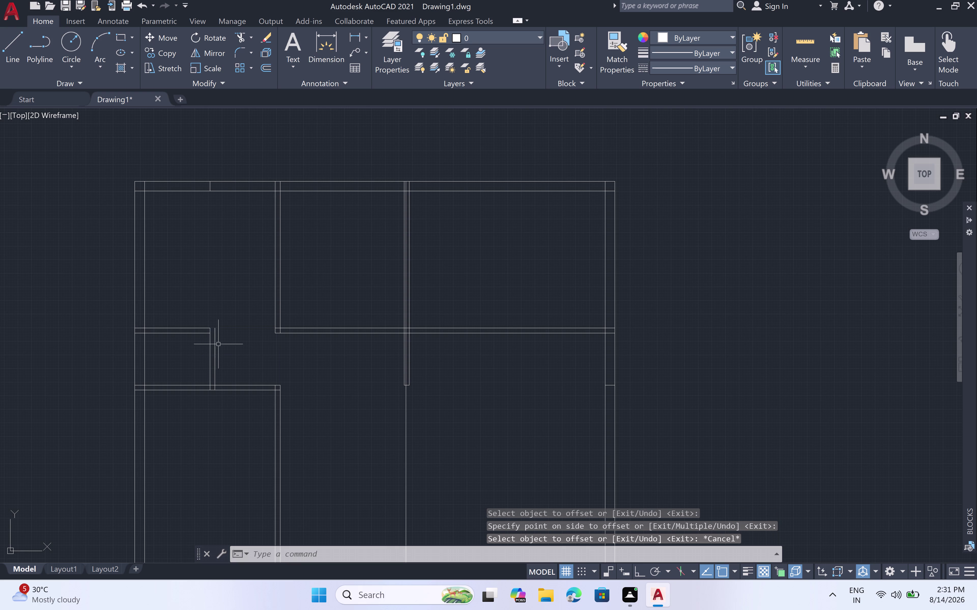
scroll(up, 3)
key(e)
key(x)
key(space)
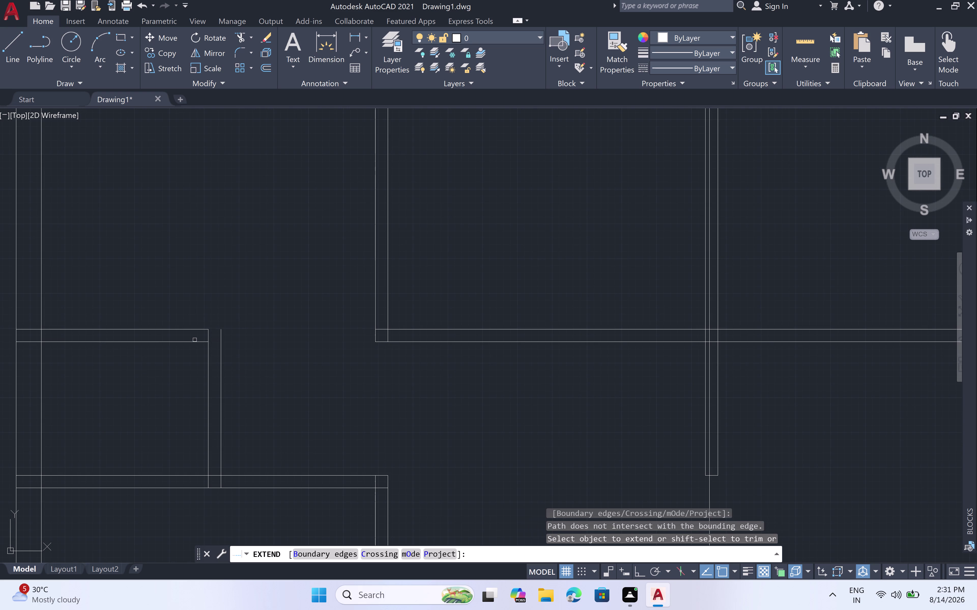
Extend both ends of the small room's new inner wall line to the wall above.
click(201, 344)
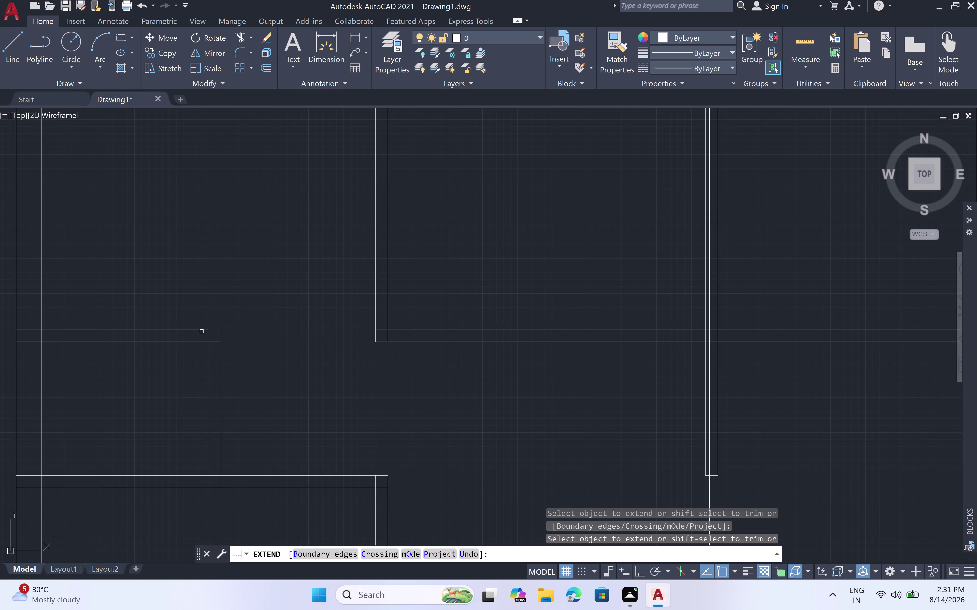
click(202, 331)
scroll(down, 3)
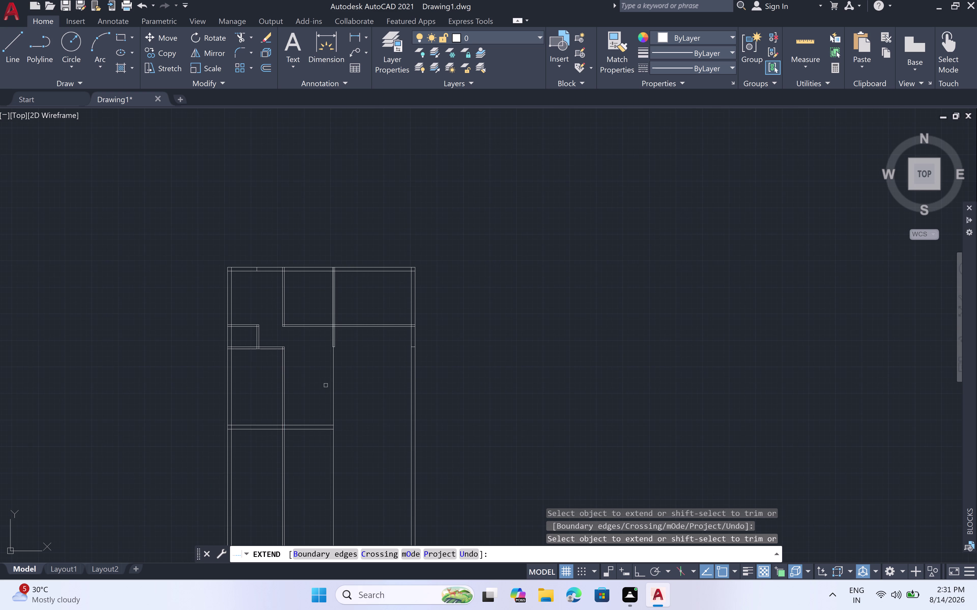
middle_drag(326, 386, 328, 332)
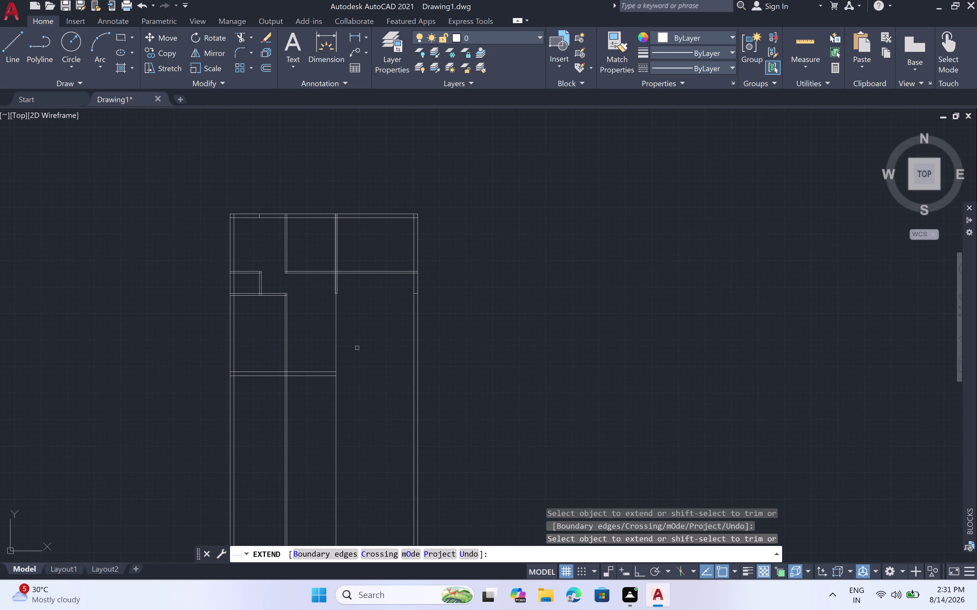
scroll(up, 3)
scroll(down, 3)
scroll(down, 3)
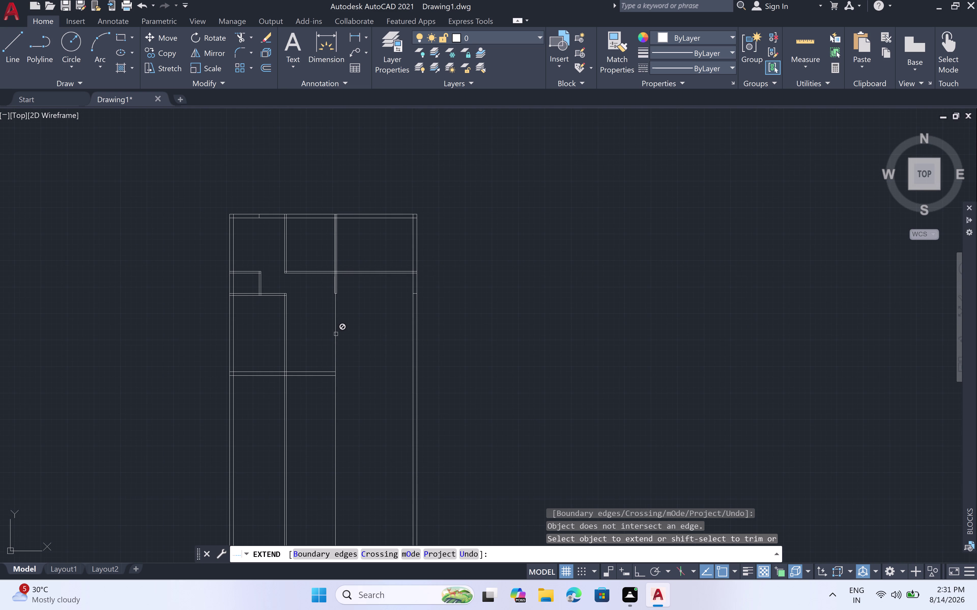
scroll(up, 3)
scroll(up, 3)
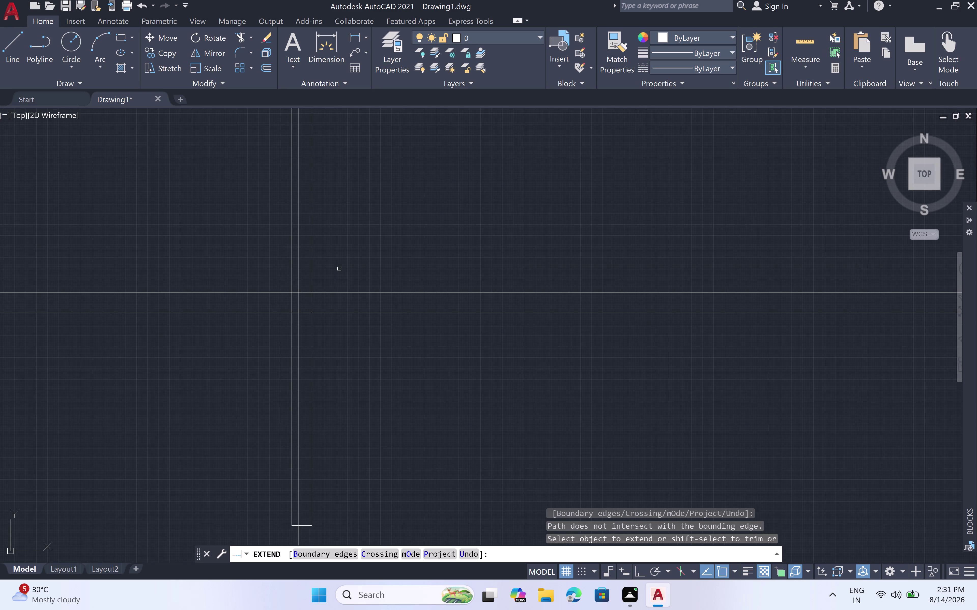
key(Escape)
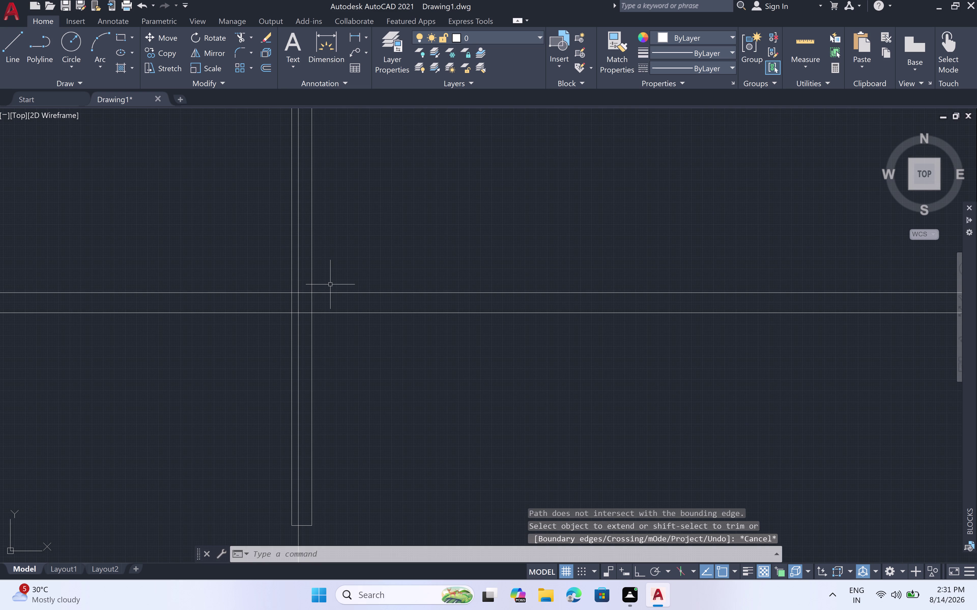
Trim the central partition's overlapping lines and stub below the upper rooms' cross wall.
key(t)
text(r)
key(space)
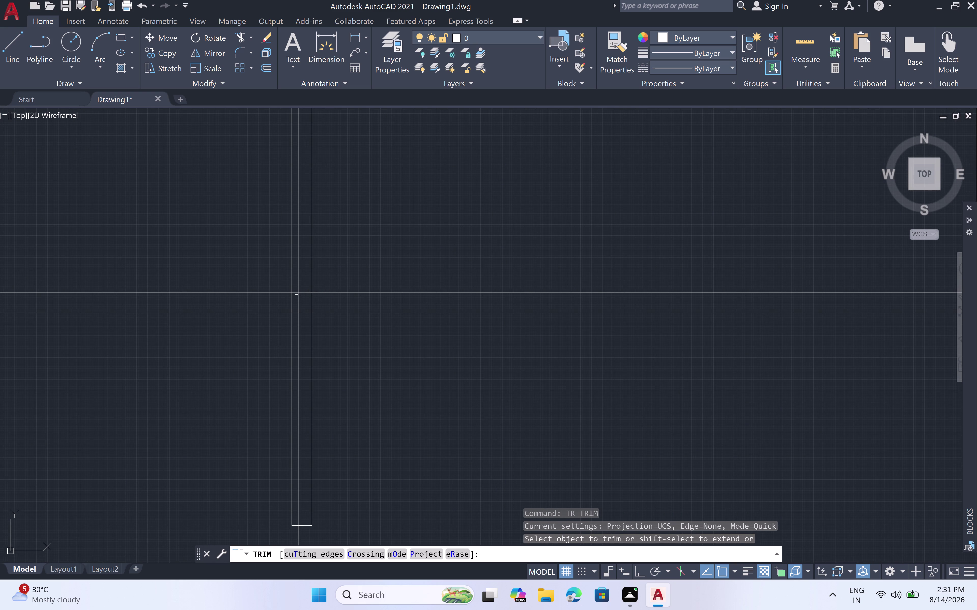
click(300, 298)
click(298, 322)
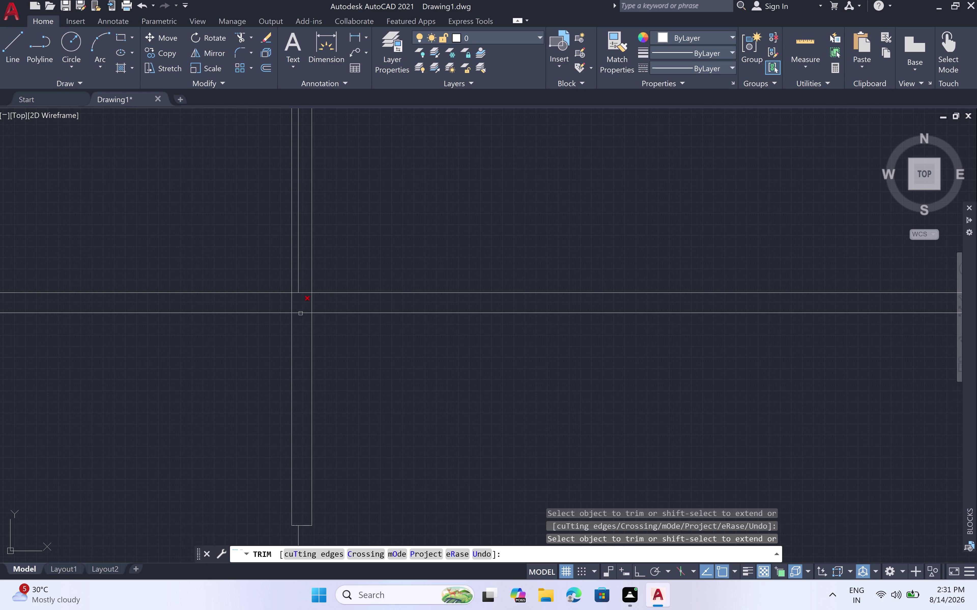
click(299, 275)
scroll(down, 3)
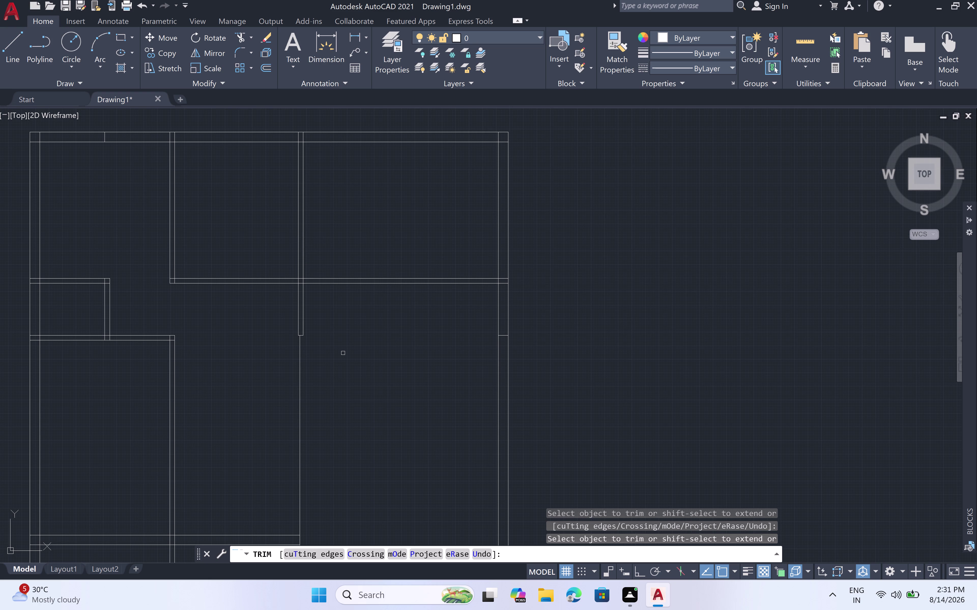
click(320, 308)
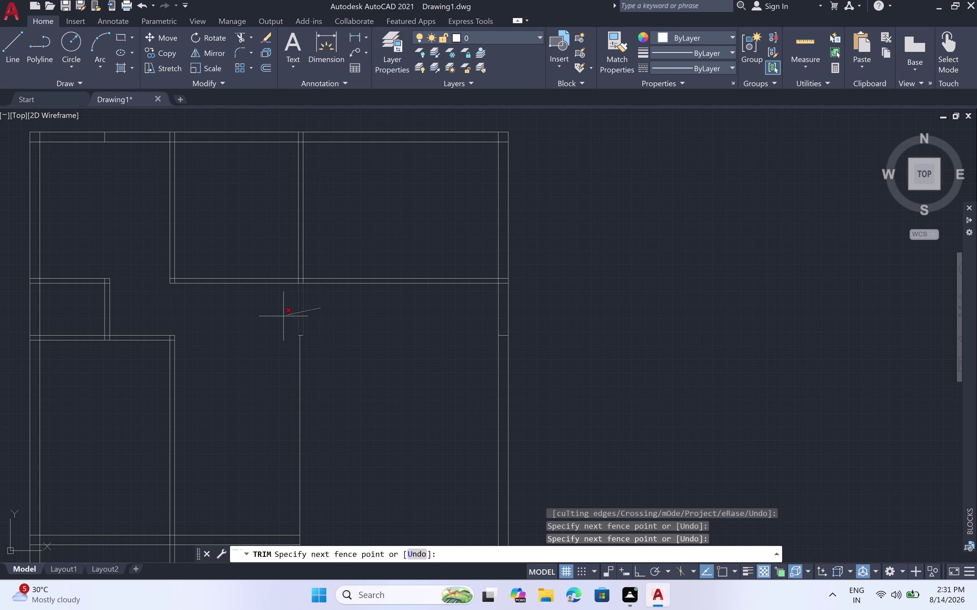
click(283, 317)
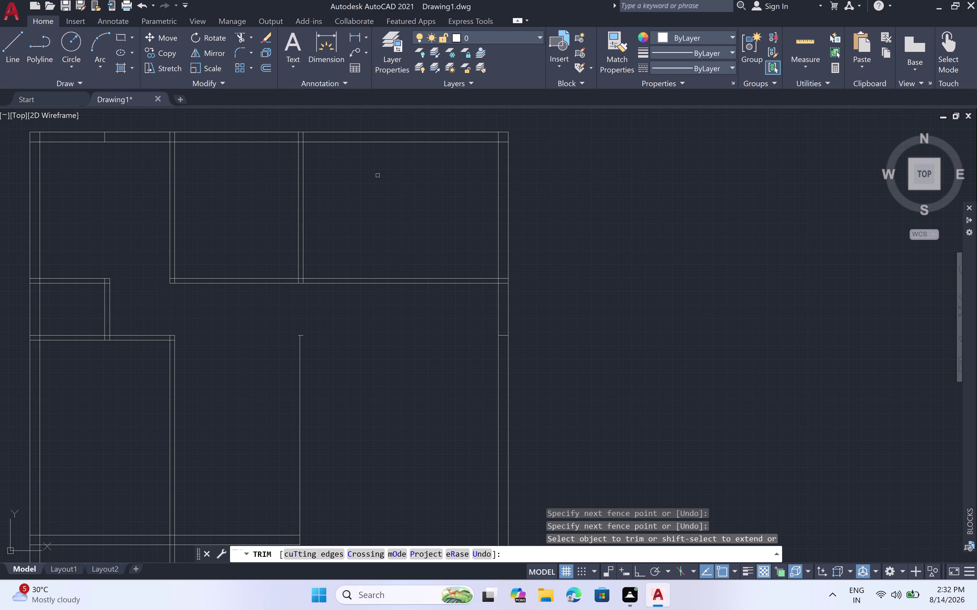
key(Escape)
Offset the top wall line 15 feet downward into the plan.
key(o)
text(ff)
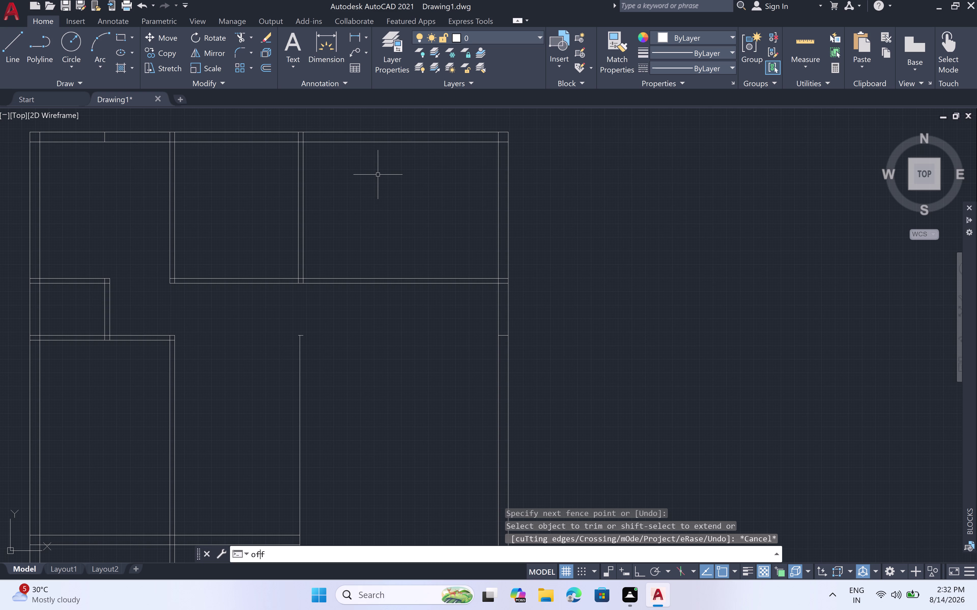
key(space)
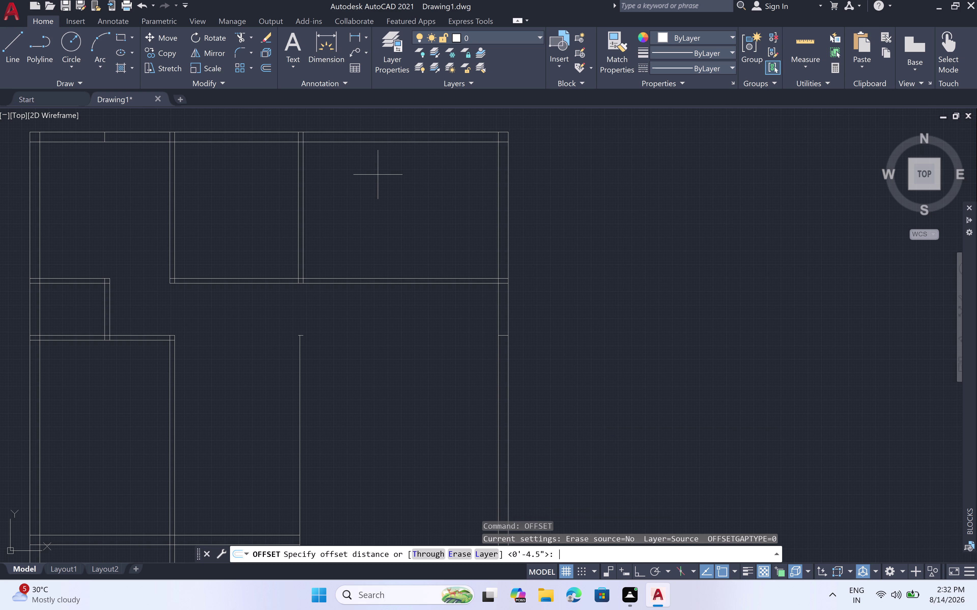
text(15)
text(')
key(space)
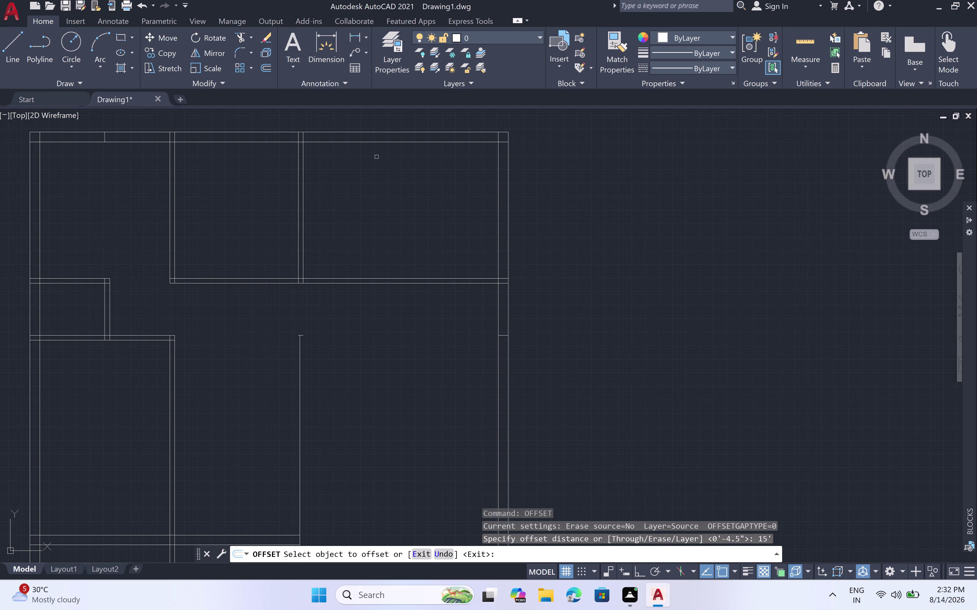
click(379, 143)
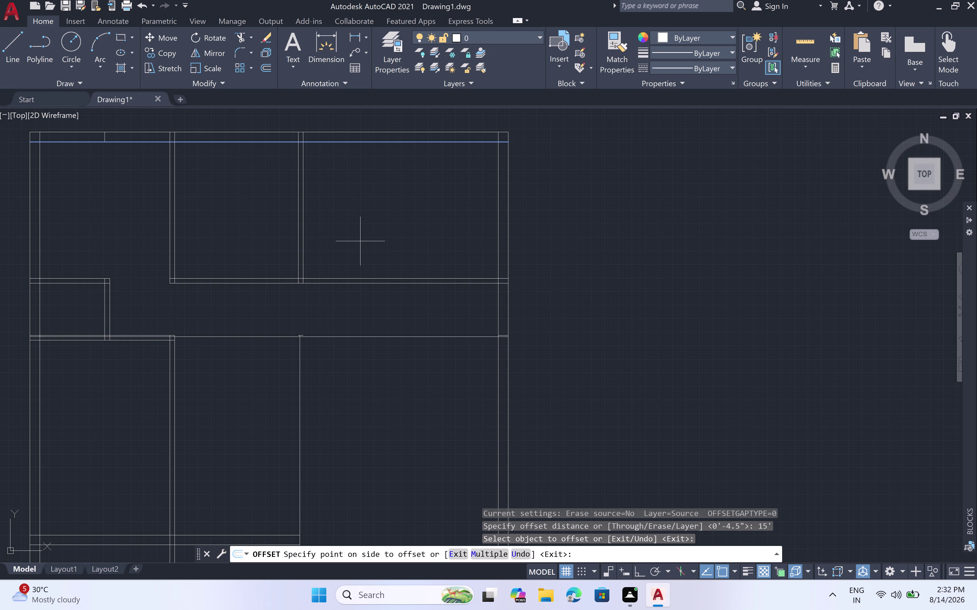
scroll(up, 3)
scroll(up, 3)
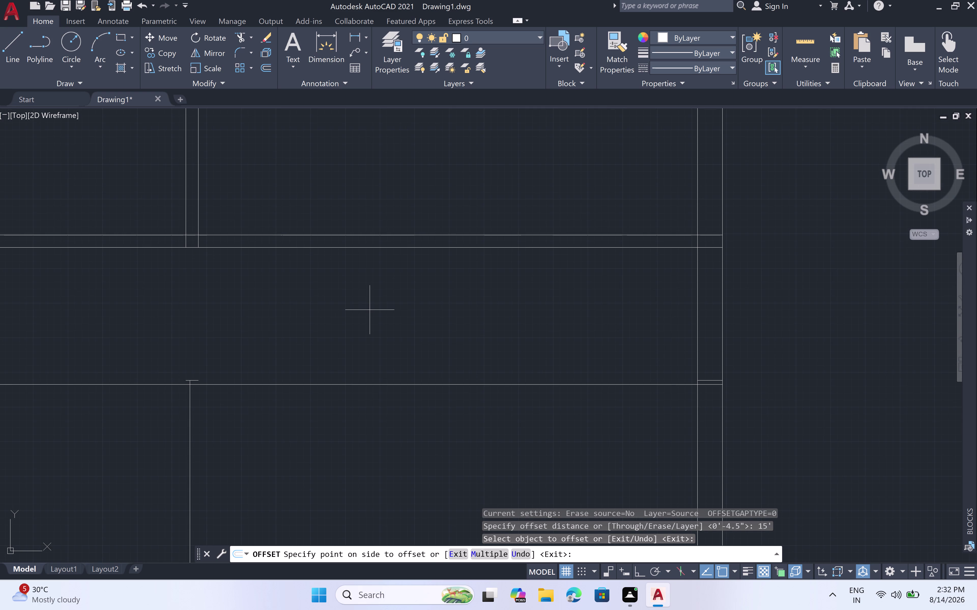
double_click(369, 310)
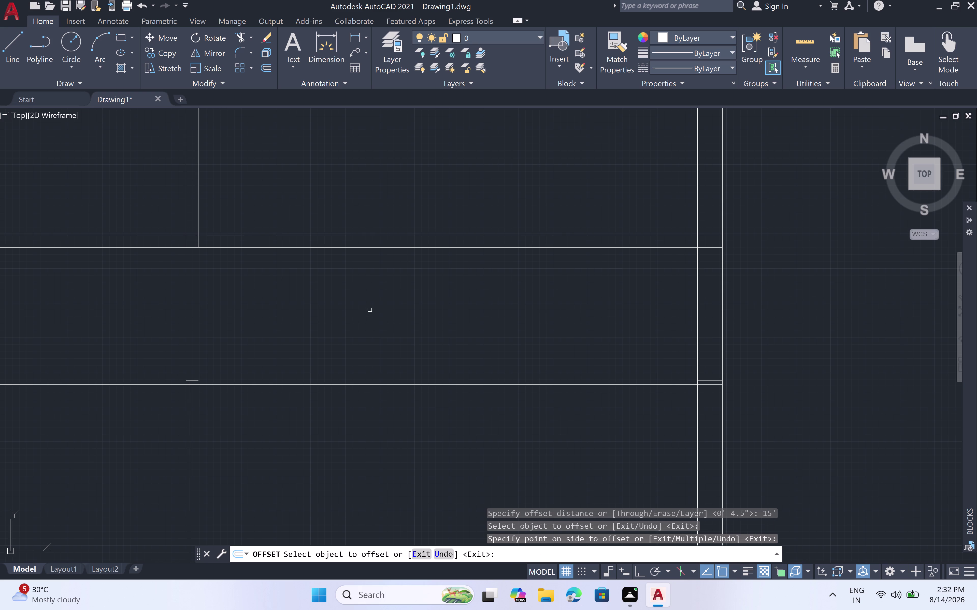
Zoom and pan to inspect where the new 15' line meets the walls.
scroll(down, 3)
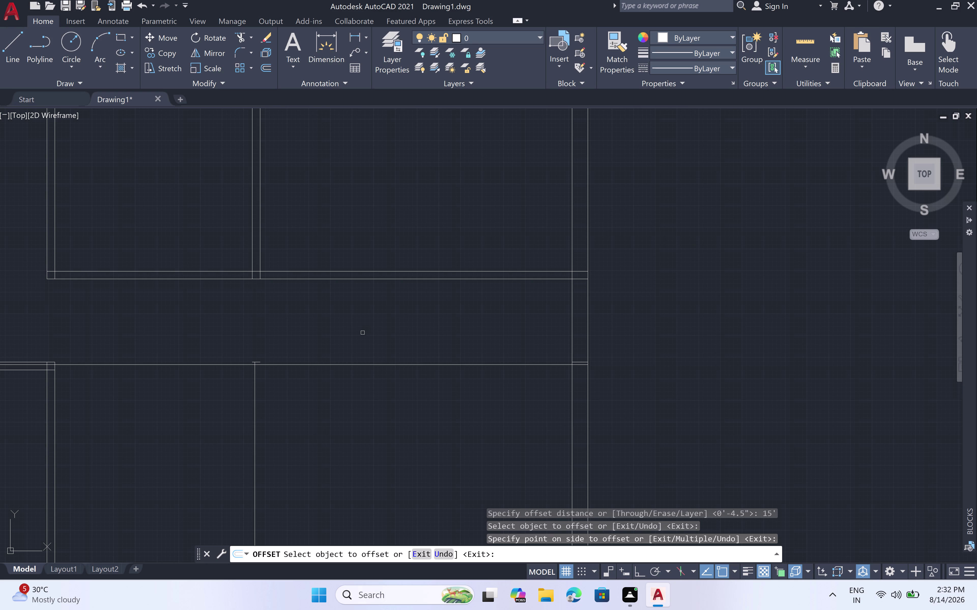
scroll(down, 3)
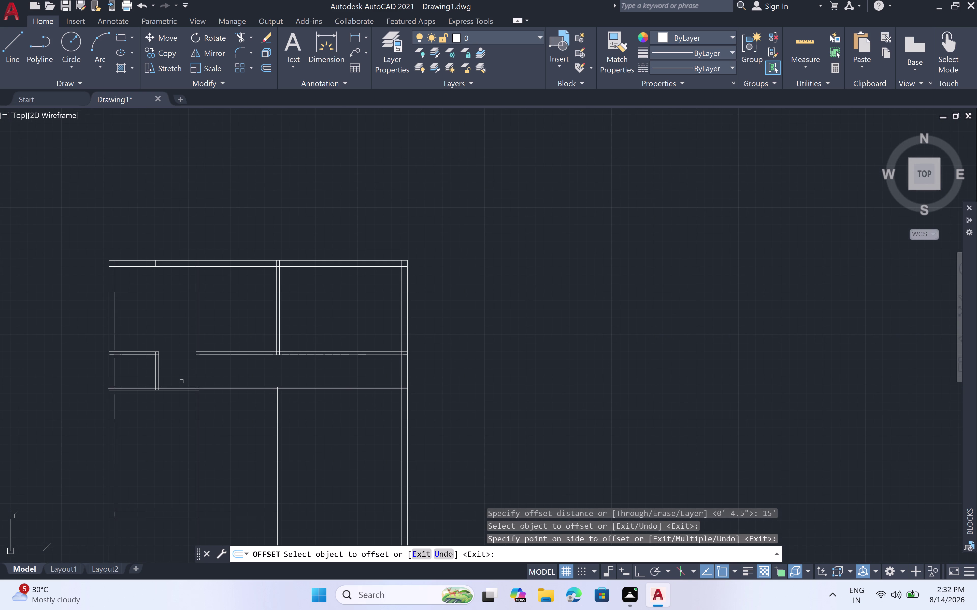
scroll(up, 3)
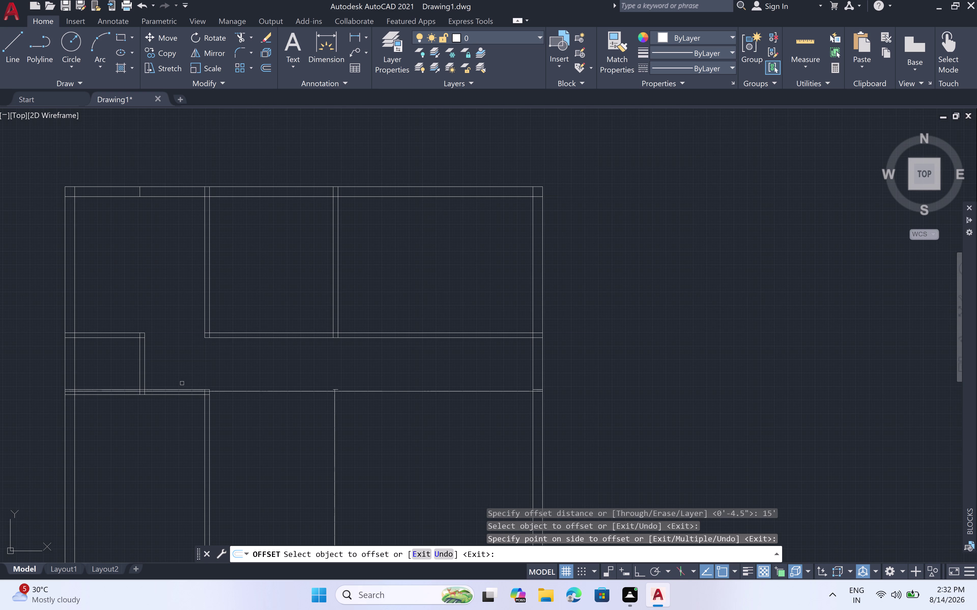
scroll(up, 3)
scroll(up, 3)
scroll(down, 3)
middle_drag(183, 383, 203, 372)
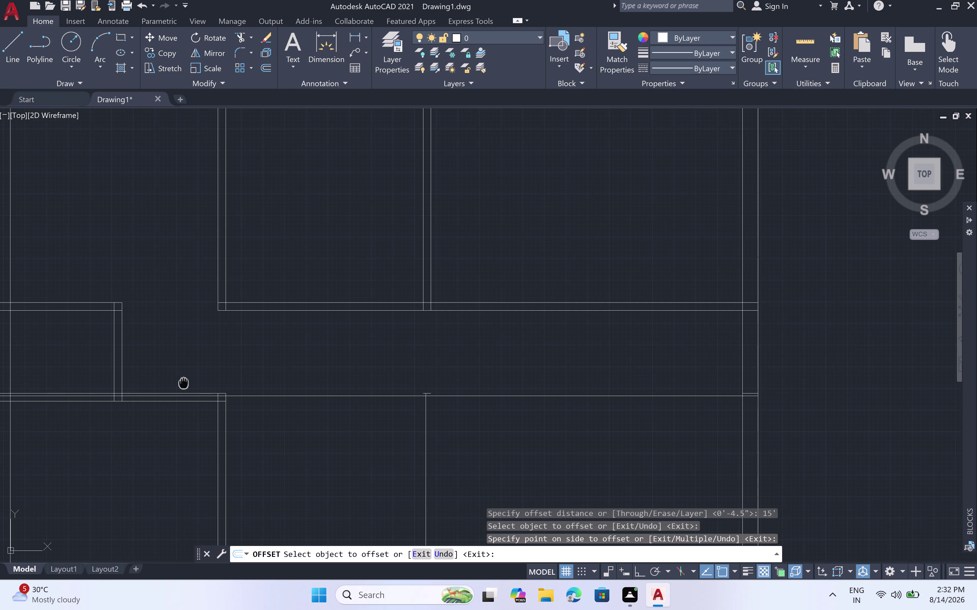
middle_drag(204, 373, 290, 347)
scroll(up, 3)
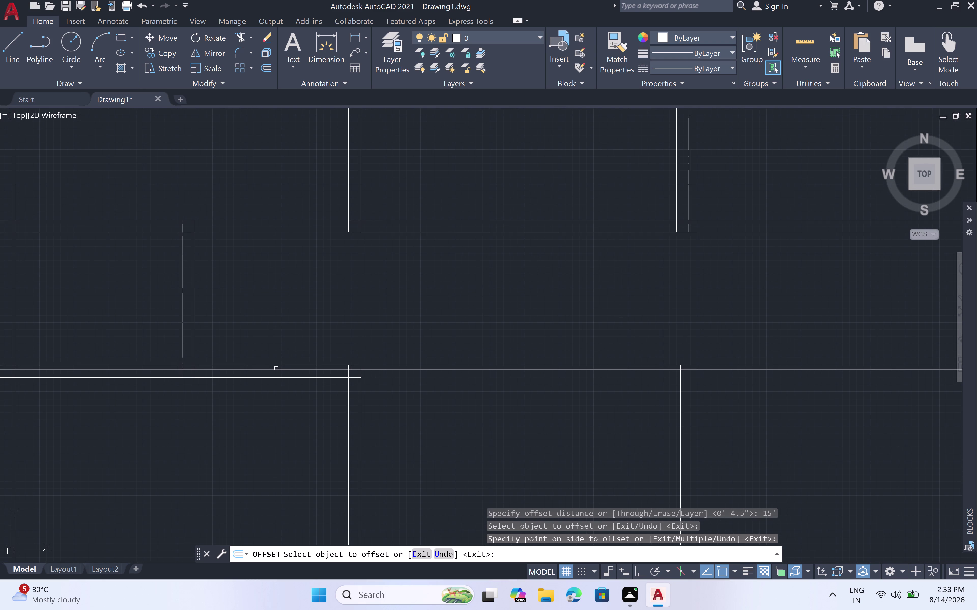
Trim the overlapping wall line ends at the partition junctions on the central wall.
key(Escape)
key(t)
text(r)
key(space)
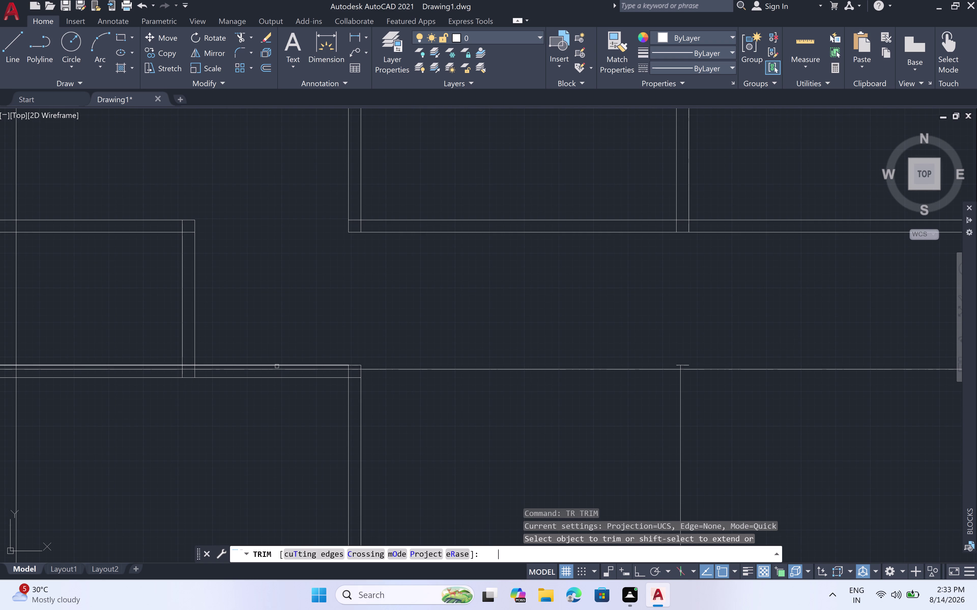
click(277, 368)
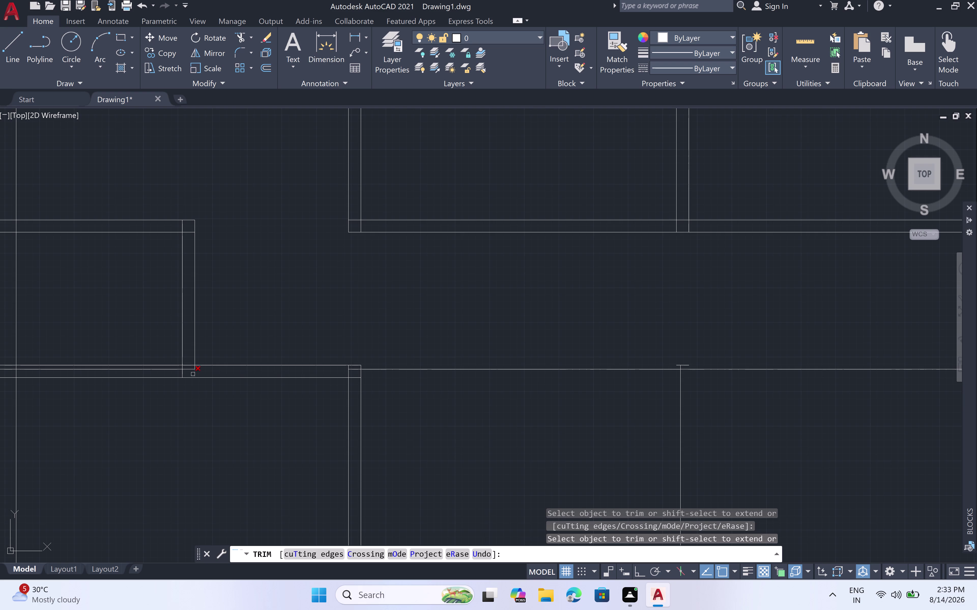
click(189, 370)
scroll(down, 3)
middle_drag(251, 331, 252, 330)
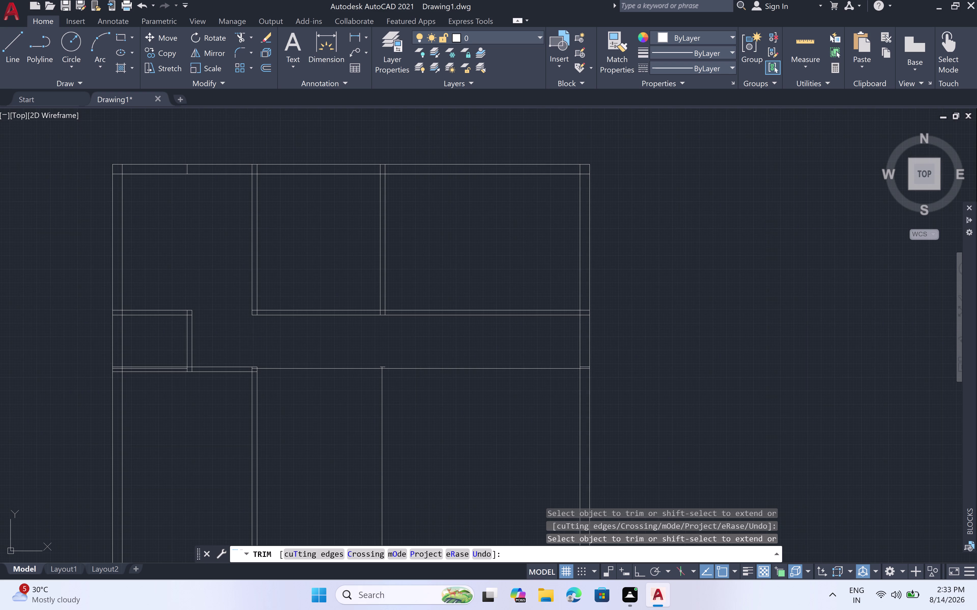
middle_drag(252, 330, 410, 307)
scroll(up, 3)
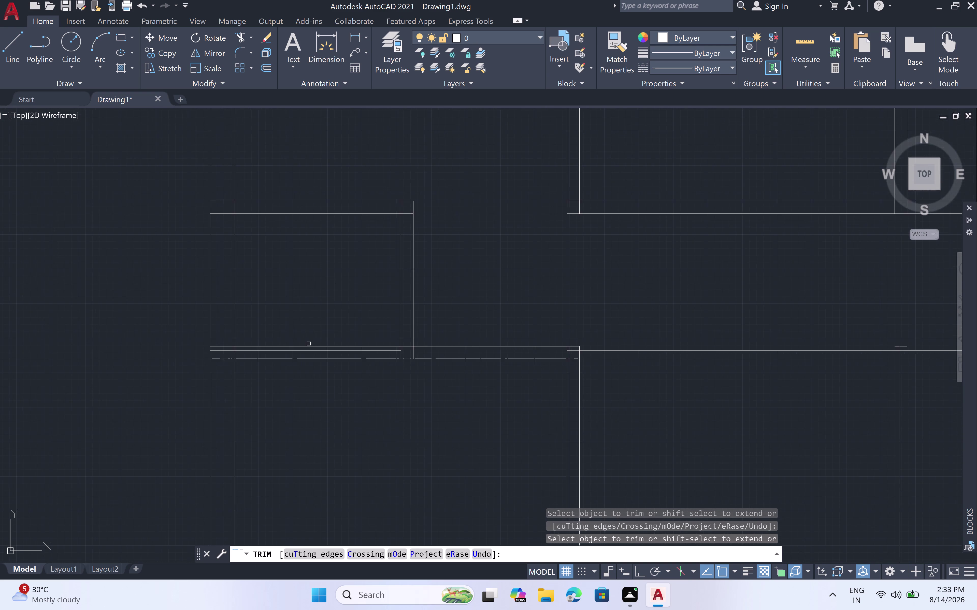
Trim the excess wall lines at the left room's junction with the central wall.
click(309, 354)
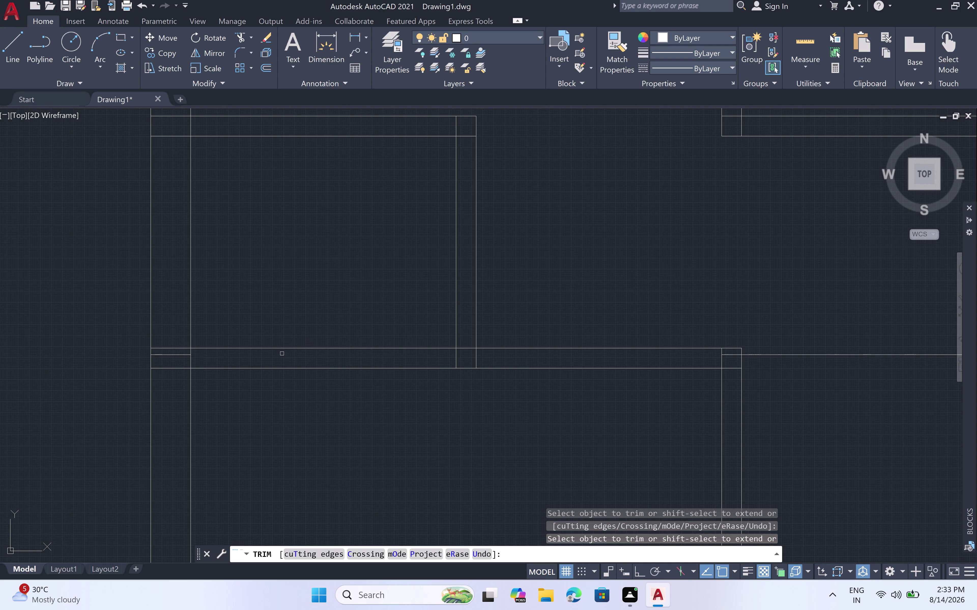
click(168, 353)
scroll(down, 3)
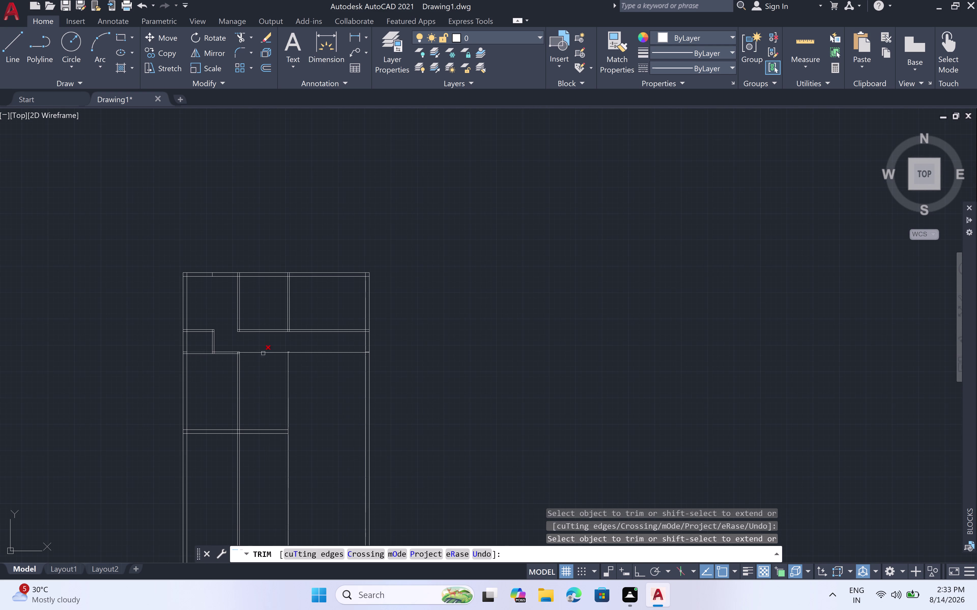
scroll(up, 3)
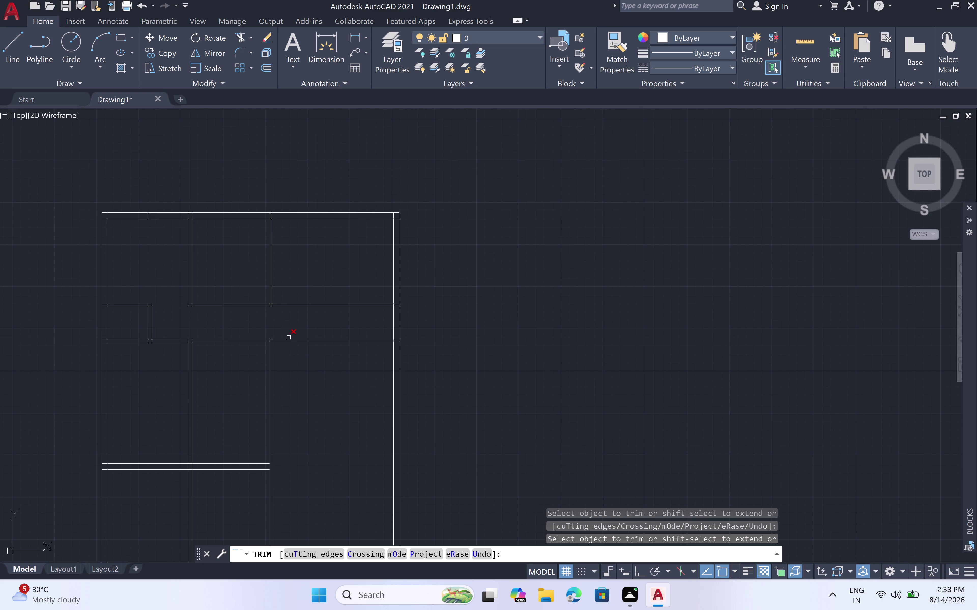
scroll(up, 3)
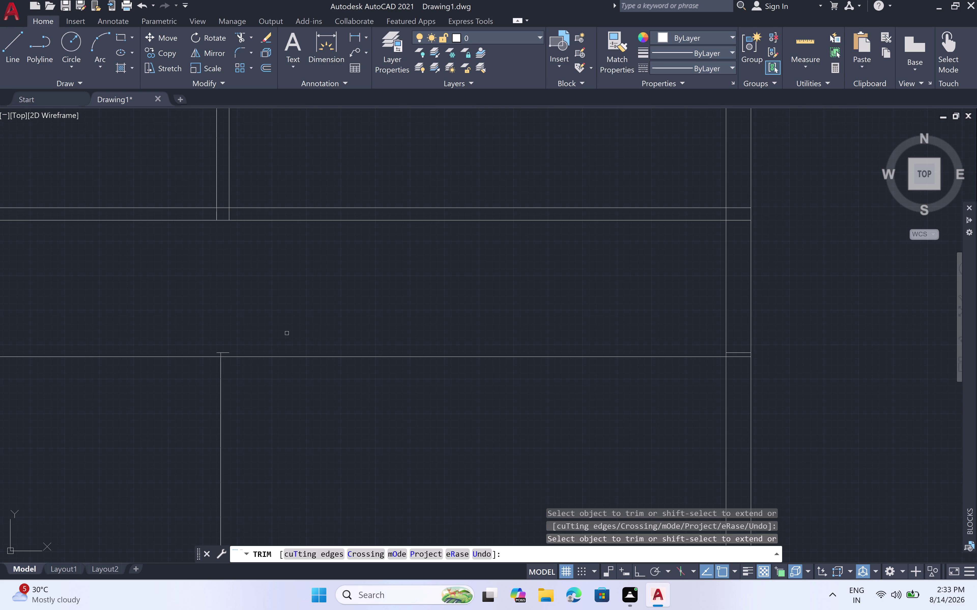
scroll(down, 3)
scroll(down, 3)
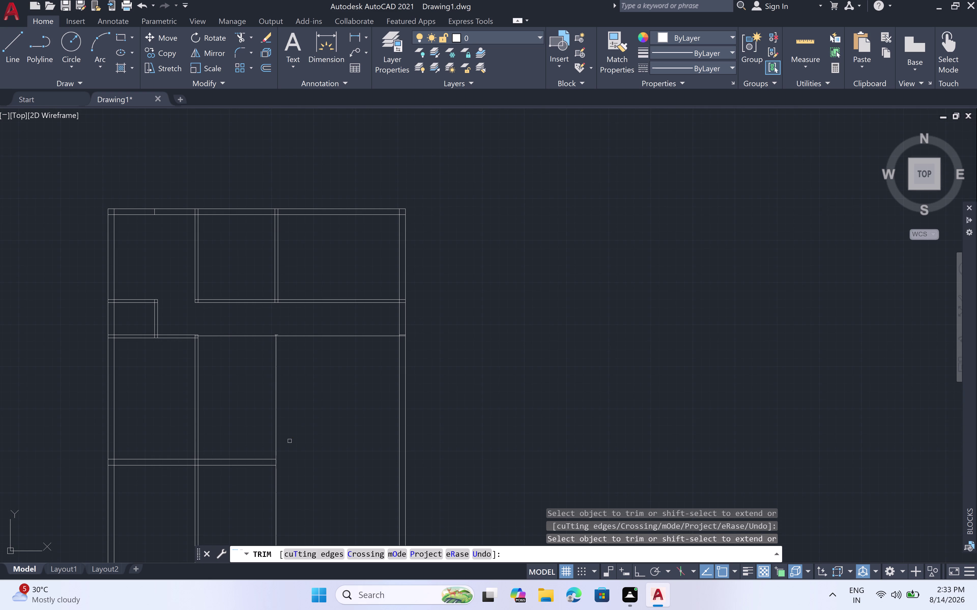
key(Escape)
Offset the 15' cross wall line 4.5 inches to create its parallel wall line.
text(off)
key(space)
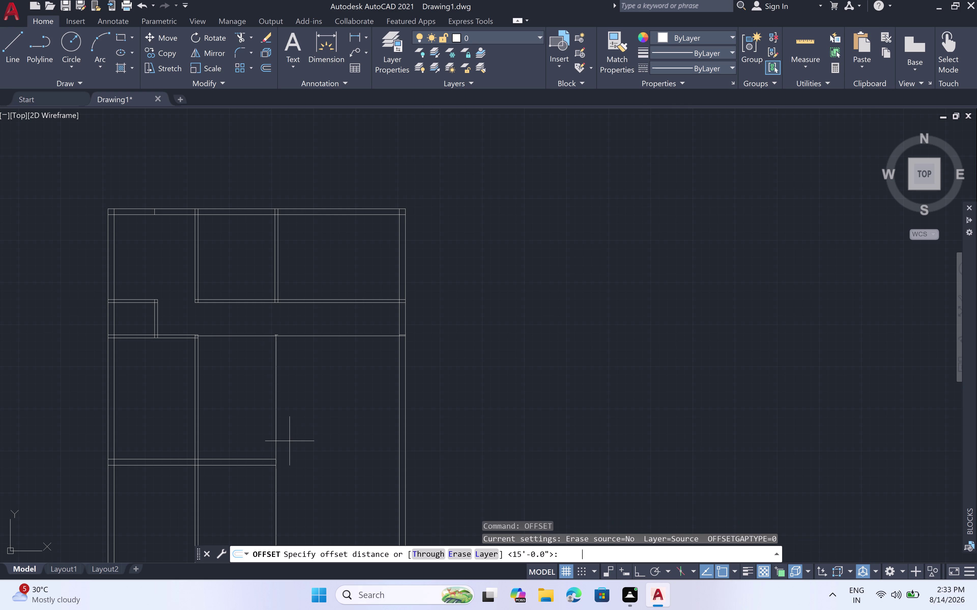
key(1)
key(BackSpace)
text(4.5")
key(space)
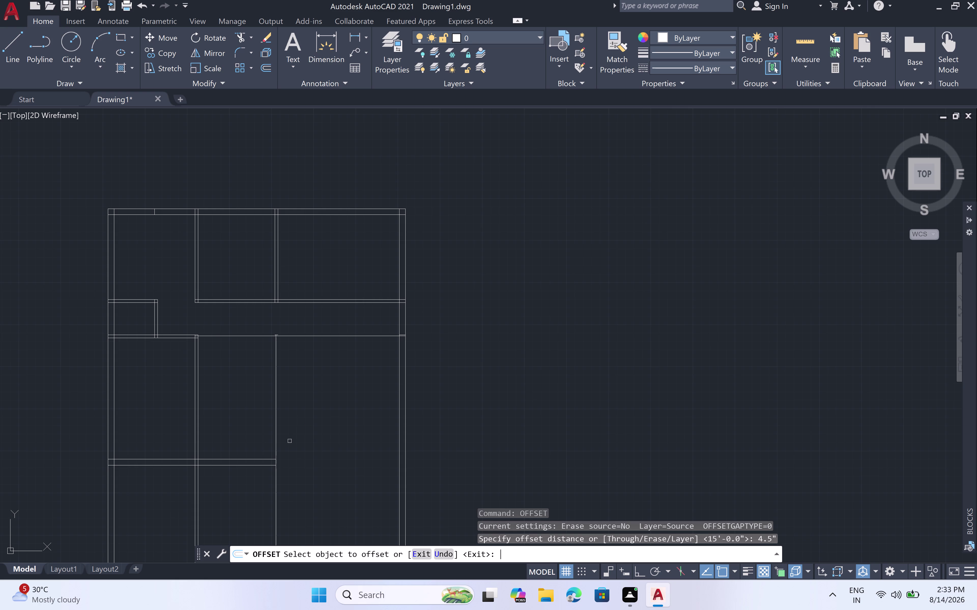
click(348, 335)
click(340, 368)
scroll(up, 3)
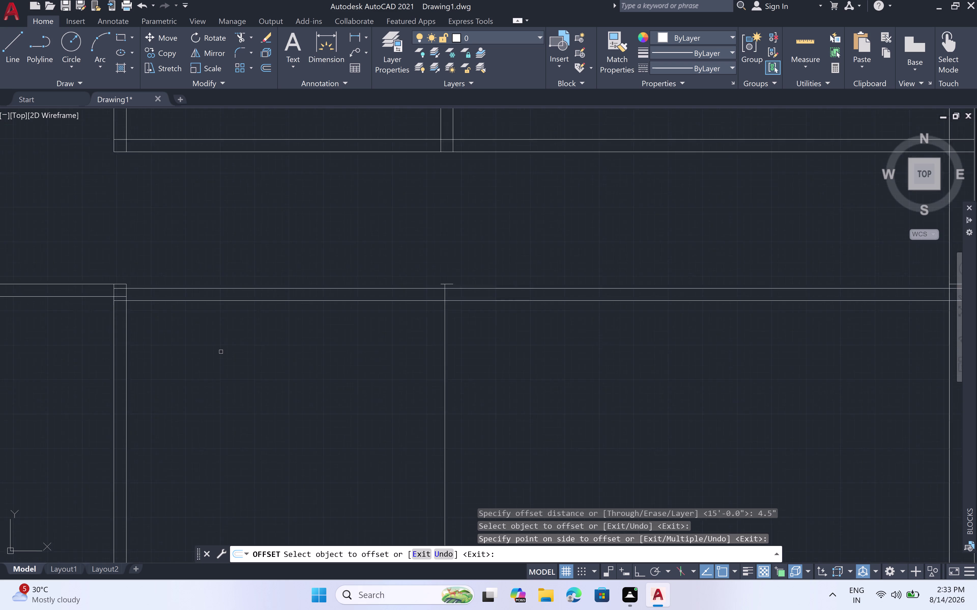
key(Escape)
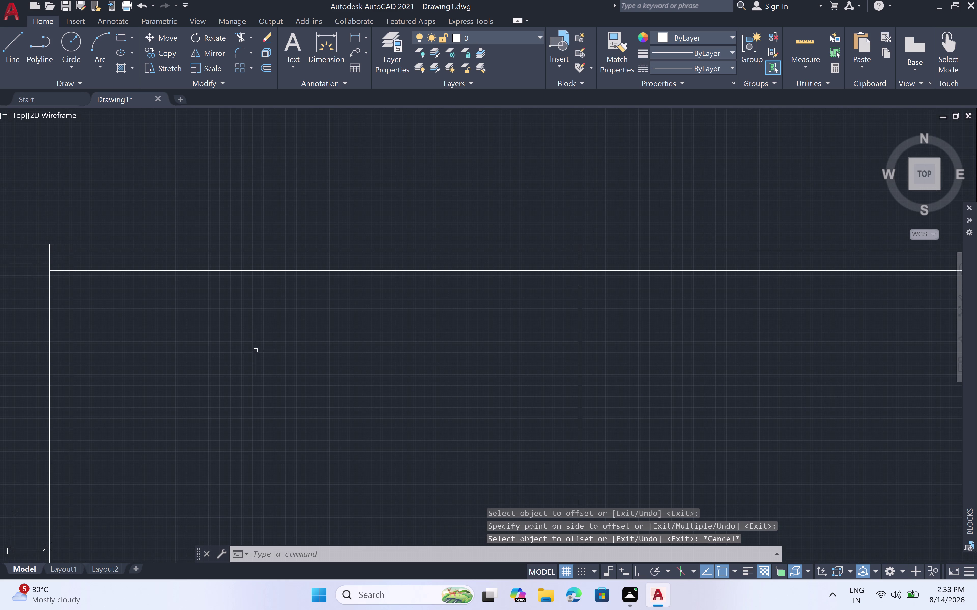
Trim the overlapping wall line ends at the top-left corner.
key(t)
text(r)
key(space)
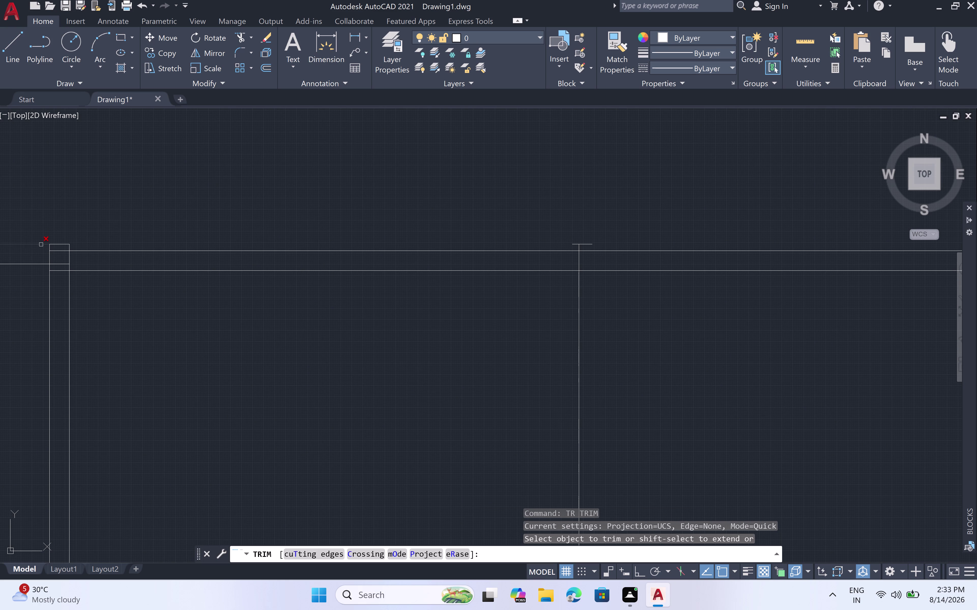
click(58, 265)
click(59, 250)
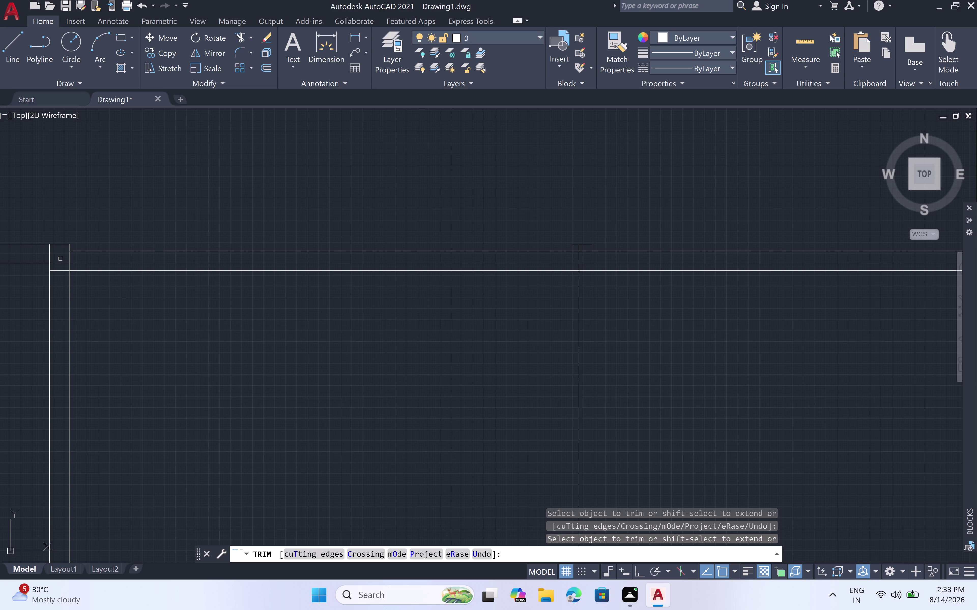
click(61, 270)
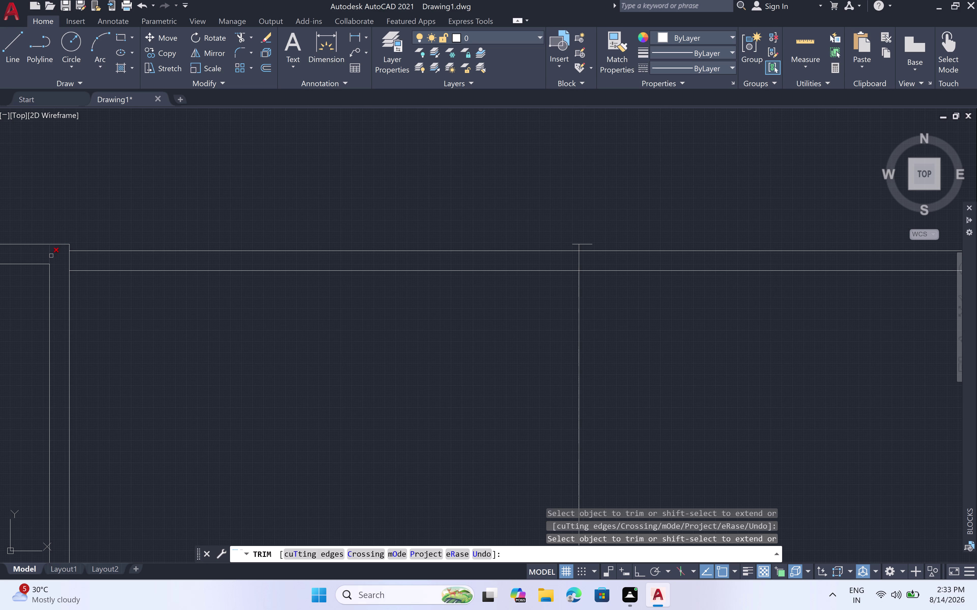
click(50, 256)
scroll(down, 3)
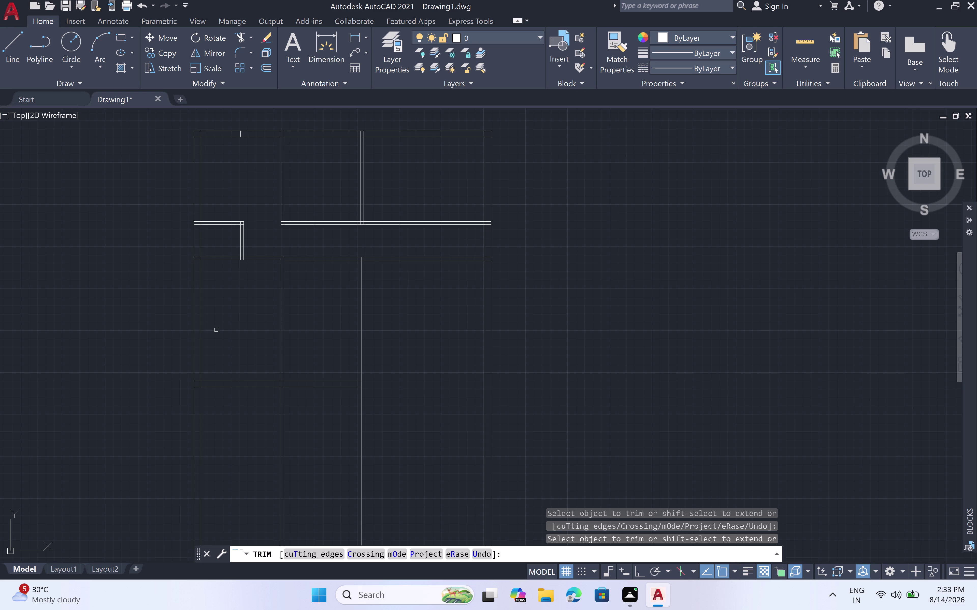
Cut an opening through the central horizontal wall lines with a fence trim.
click(244, 316)
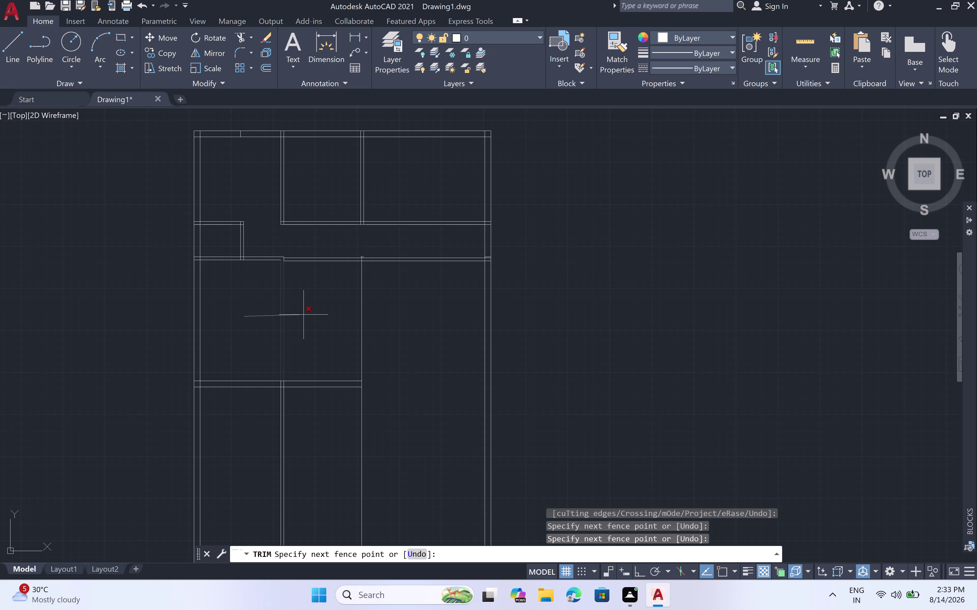
click(310, 314)
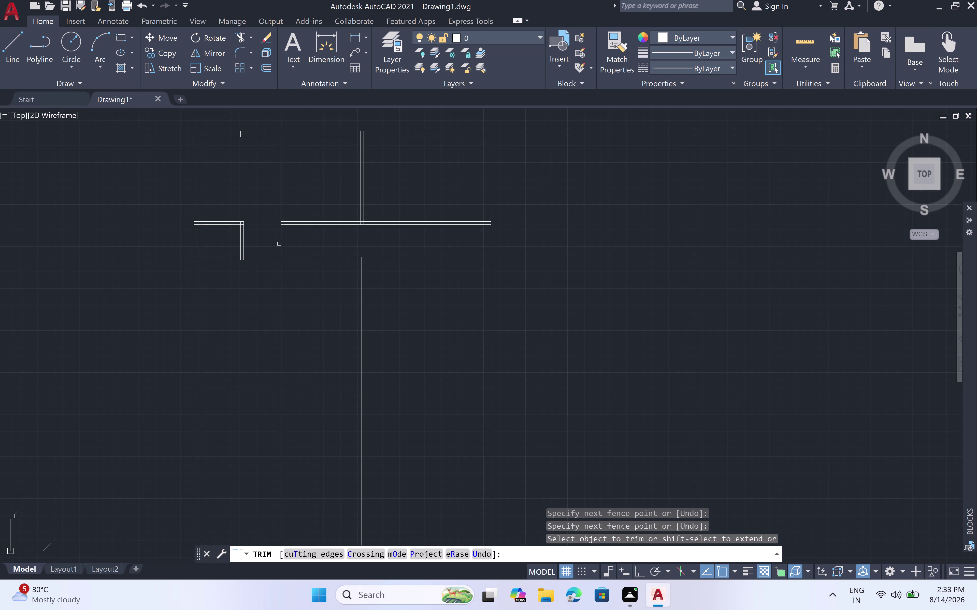
scroll(up, 3)
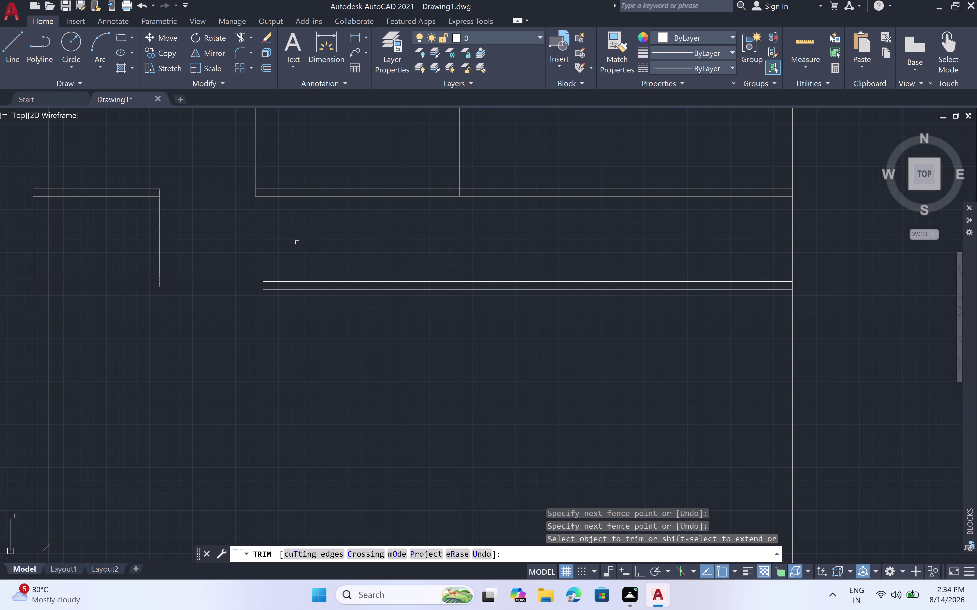
click(322, 261)
click(322, 340)
key(Escape)
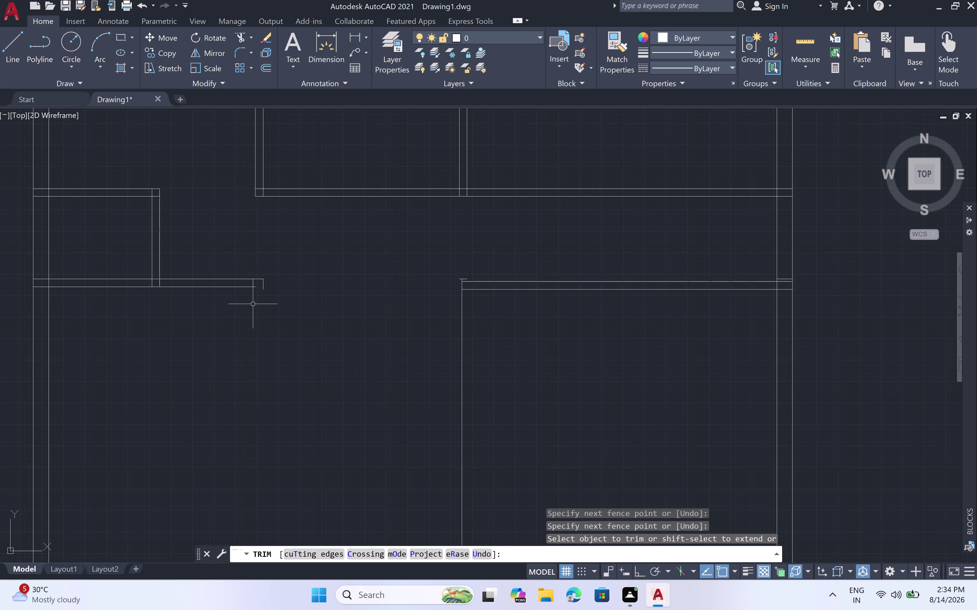
key(l)
key(space)
scroll(up, 3)
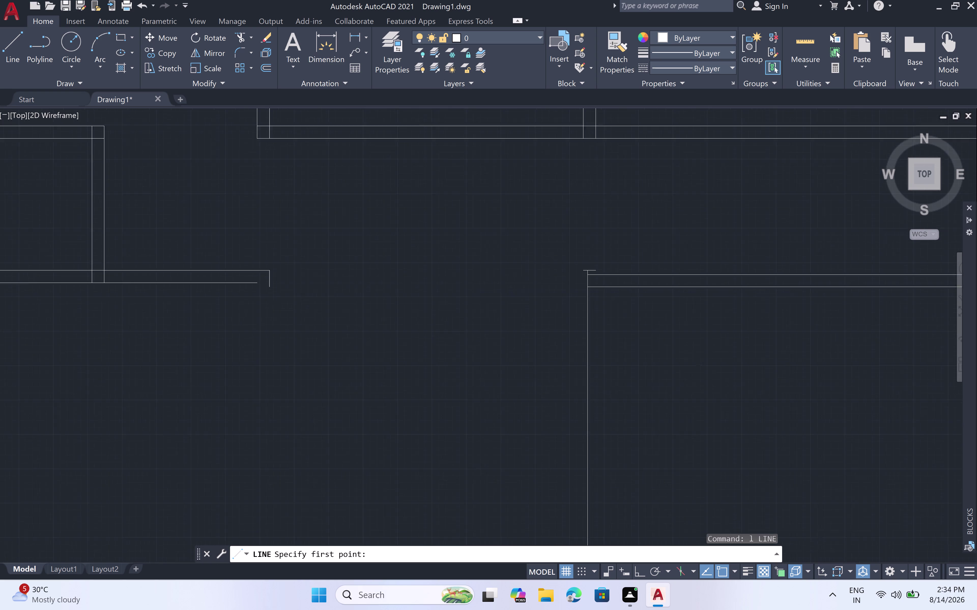
scroll(up, 3)
click(280, 220)
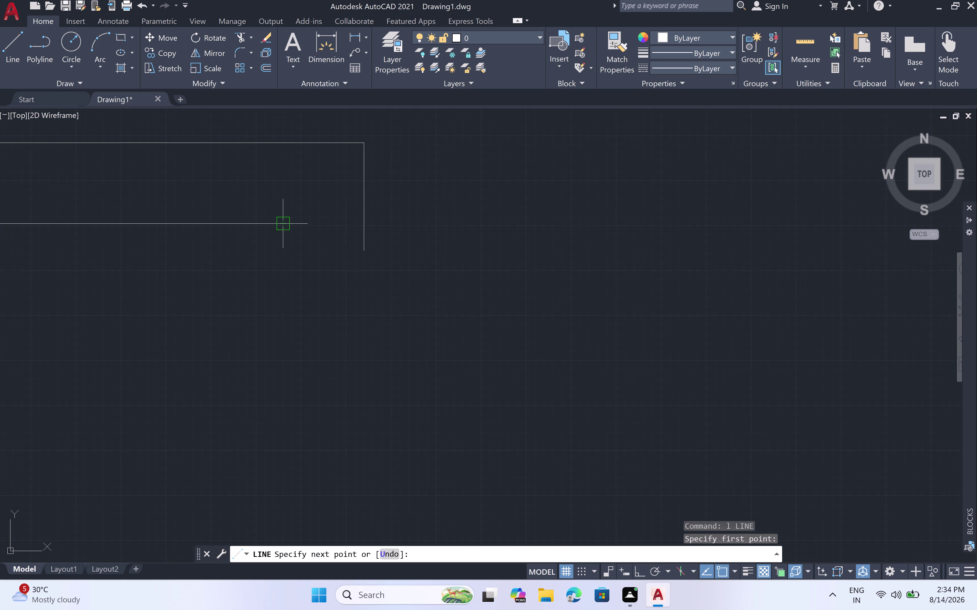
click(366, 225)
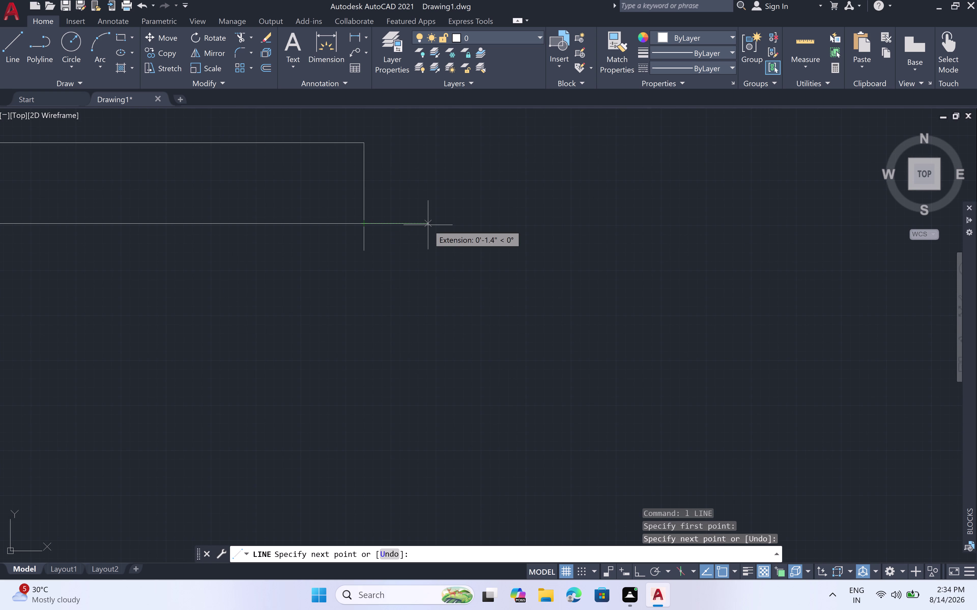
key(Escape)
key(t)
key(r)
key(space)
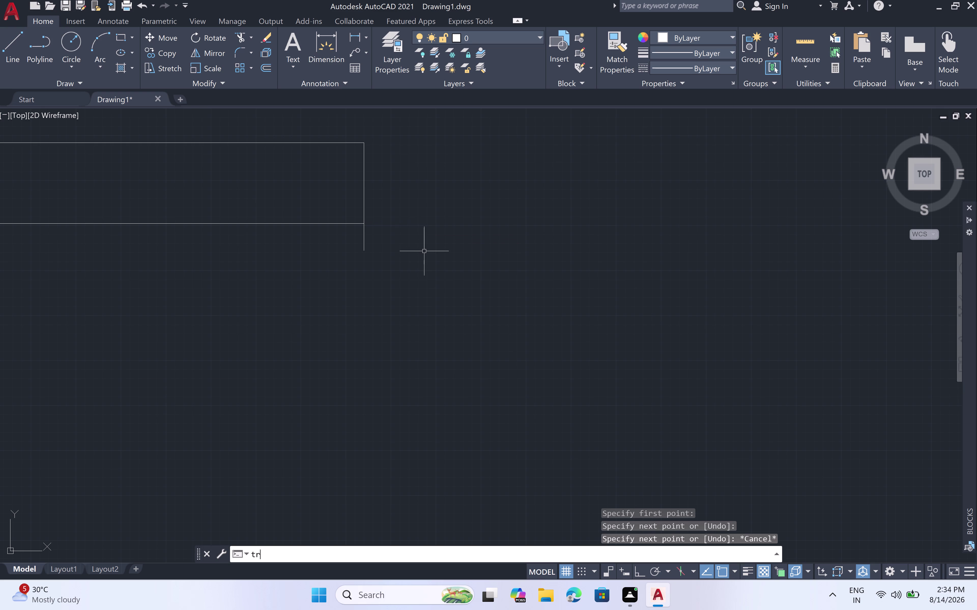
click(362, 238)
scroll(down, 3)
scroll(down, 3)
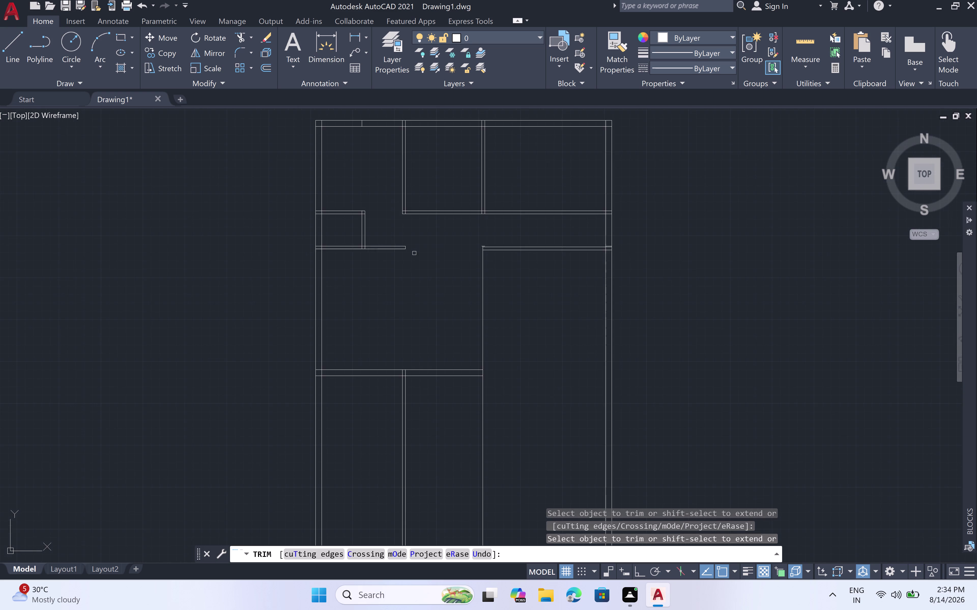
scroll(down, 3)
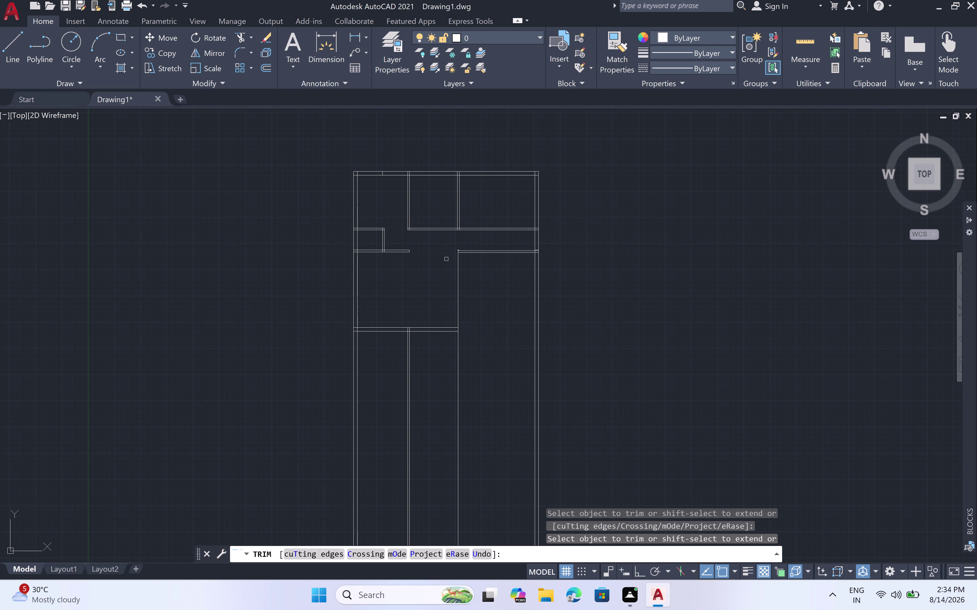
scroll(up, 3)
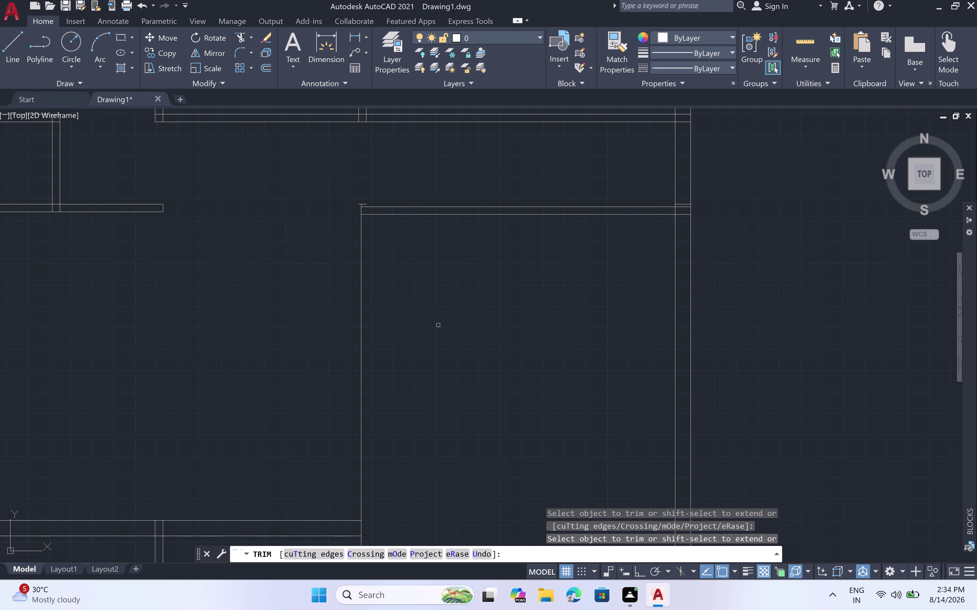
key(Escape)
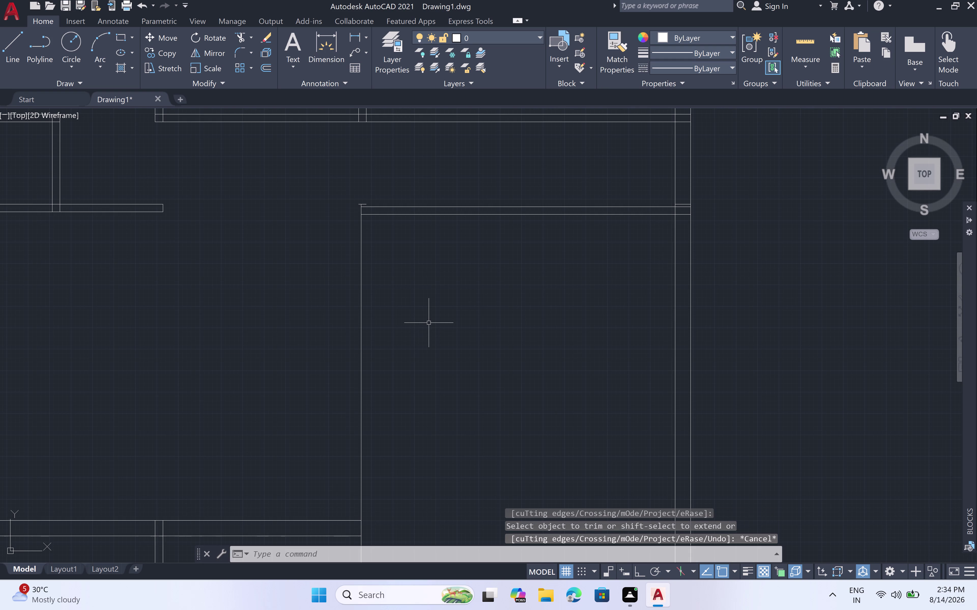
Offset a wall line 4.5" to give it a parallel second line.
key(o)
text(ff)
key(space)
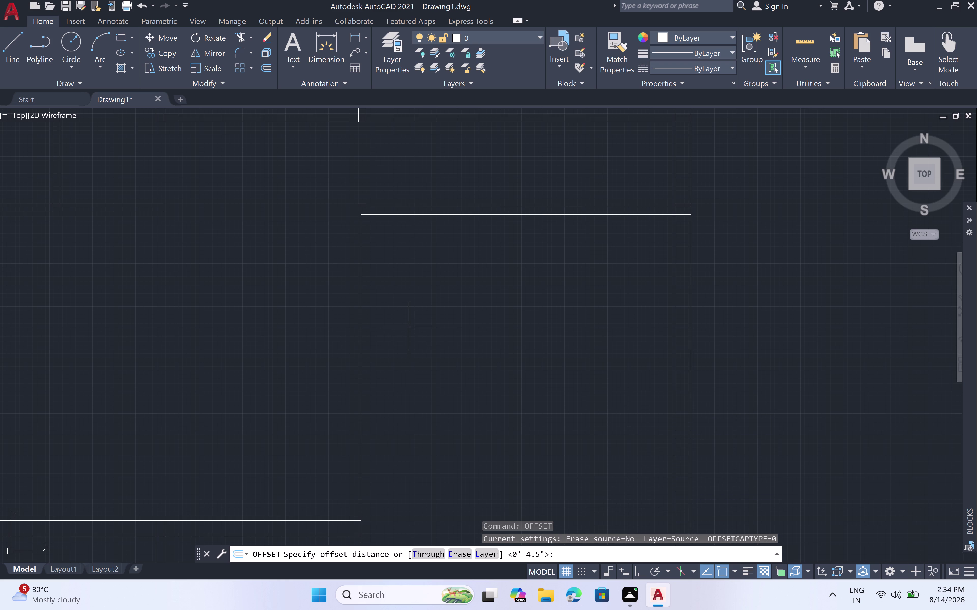
key(4)
key(period)
key(5)
key(shift+quotedbl)
key(space)
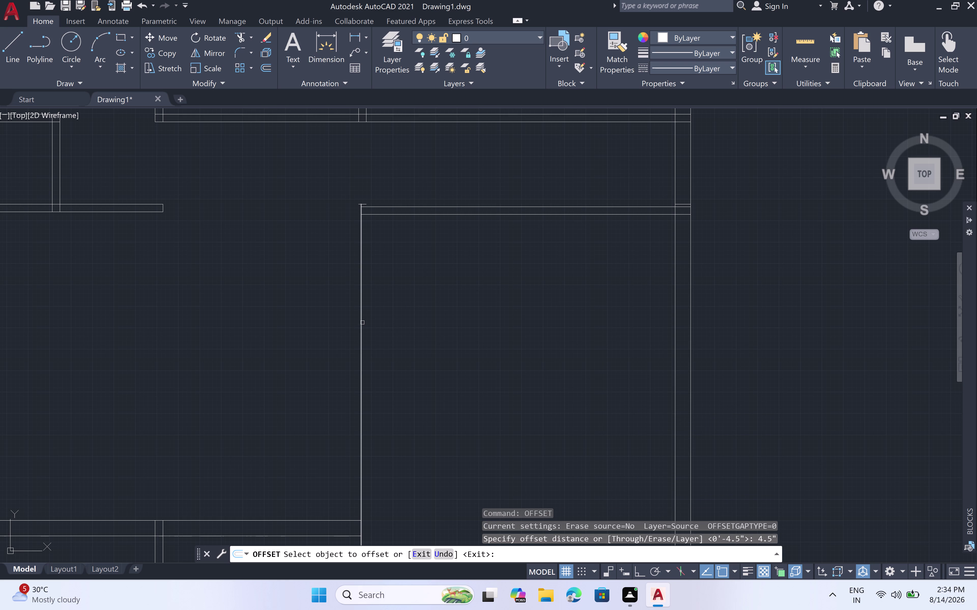
click(360, 324)
click(413, 323)
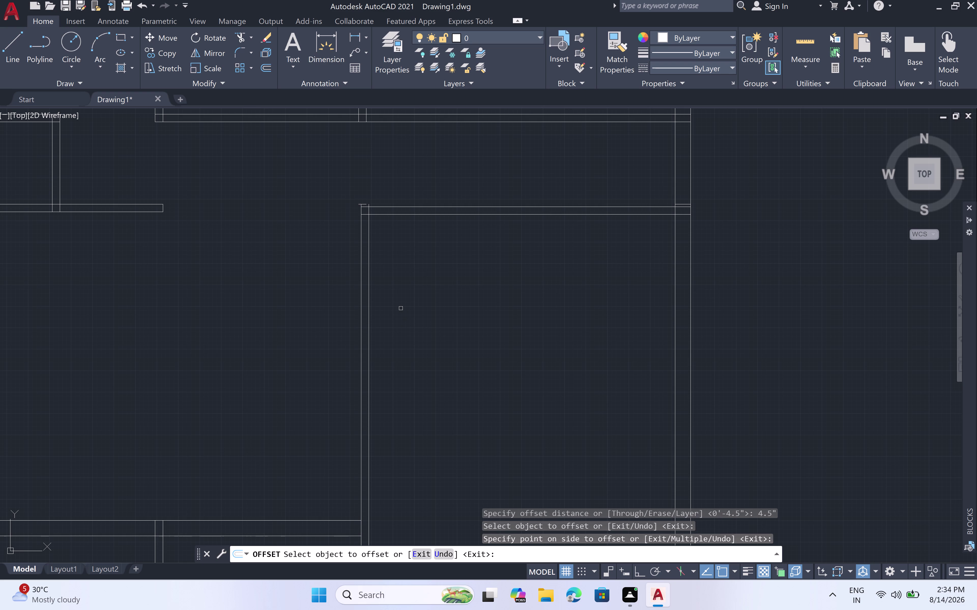
key(space)
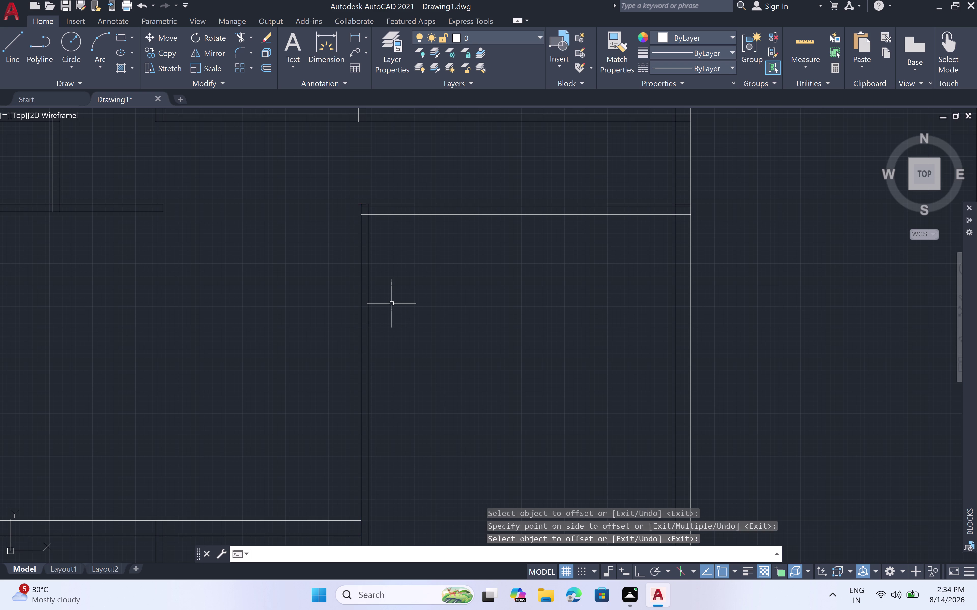
Offset the room's left wall line 10'6" to the right for a partition.
key(space)
text(1)
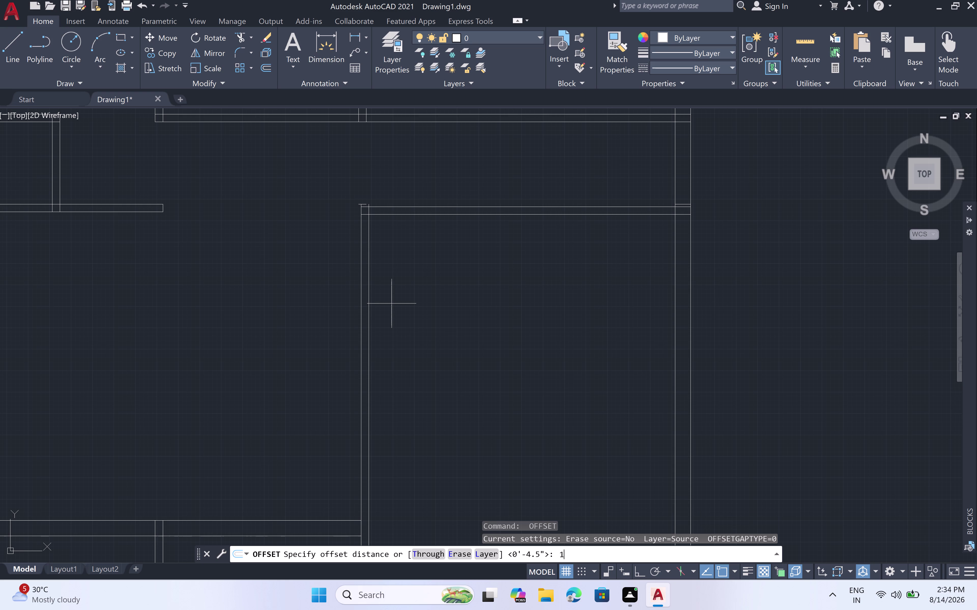
text(0'6")
key(space)
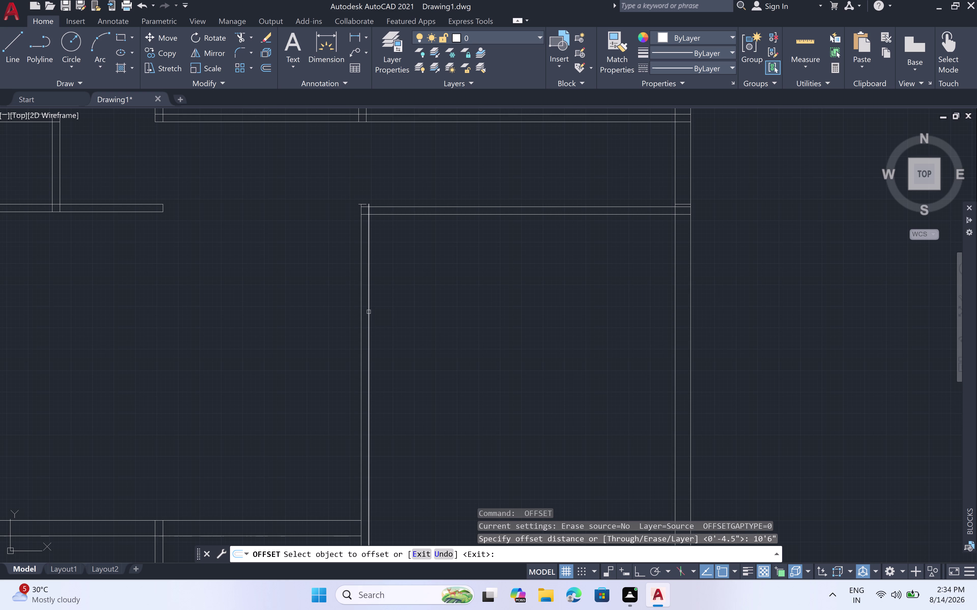
click(369, 312)
click(476, 312)
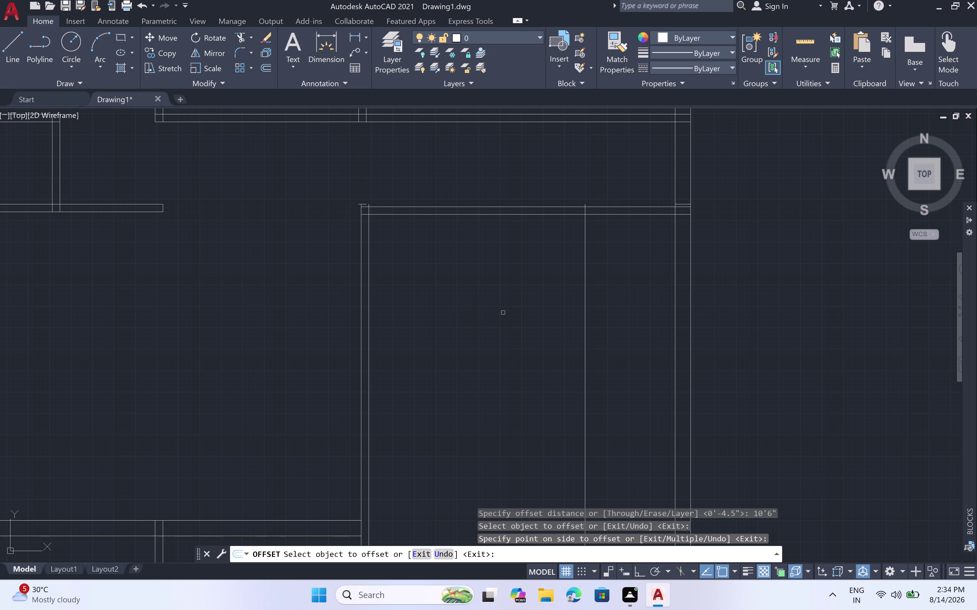
key(space)
Offset the new partition line 4.5" to form its second line.
key(space)
text(4.)
key(5)
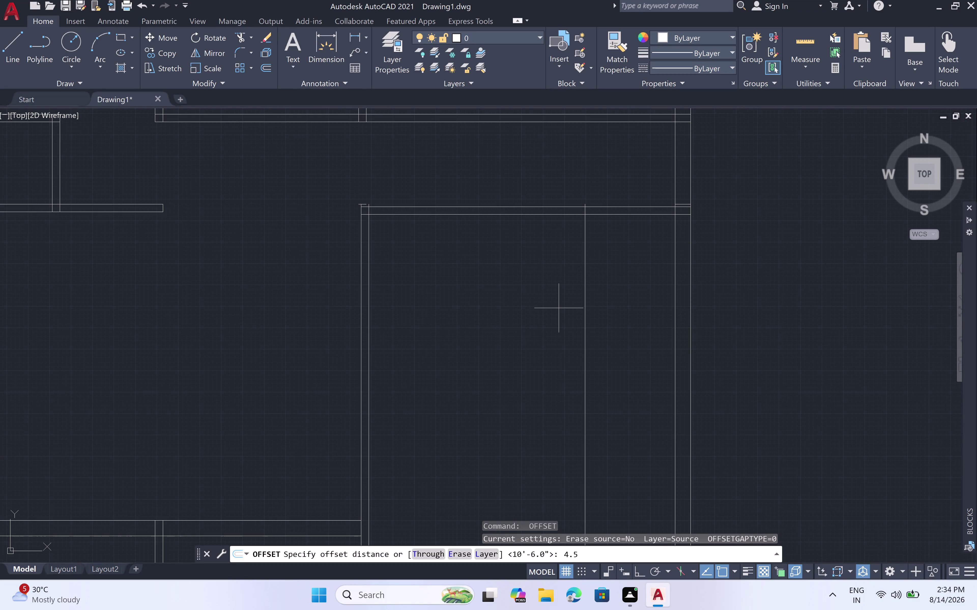
key(shift+quotedbl)
key(space)
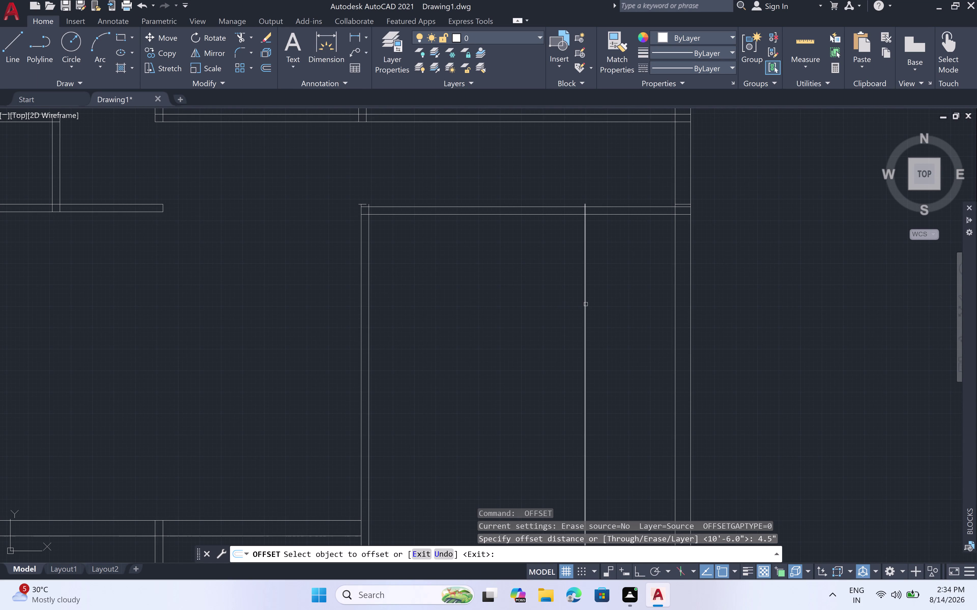
click(586, 304)
click(605, 302)
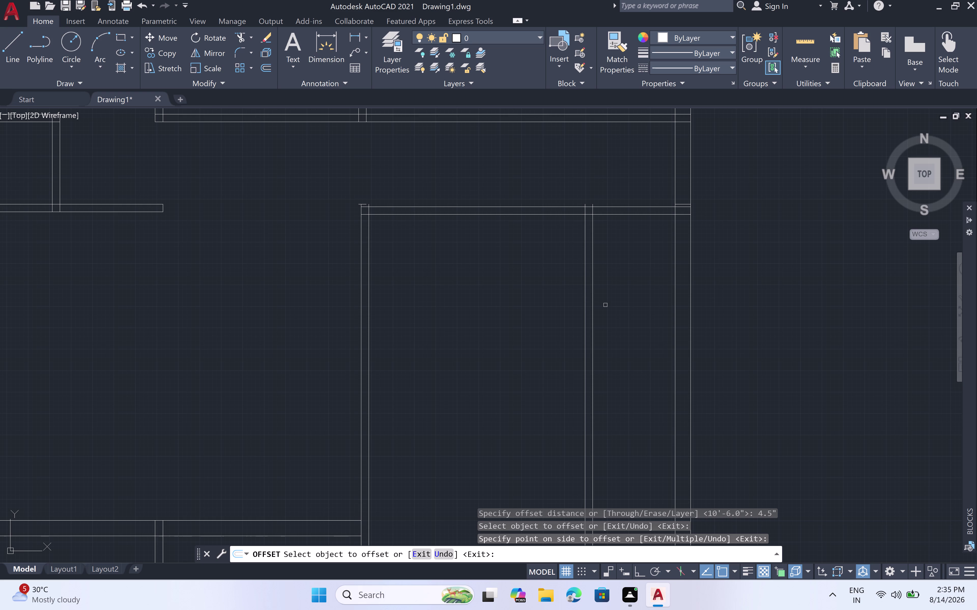
Offset the partition line 4' to the right.
key(space)
key(space)
key(4)
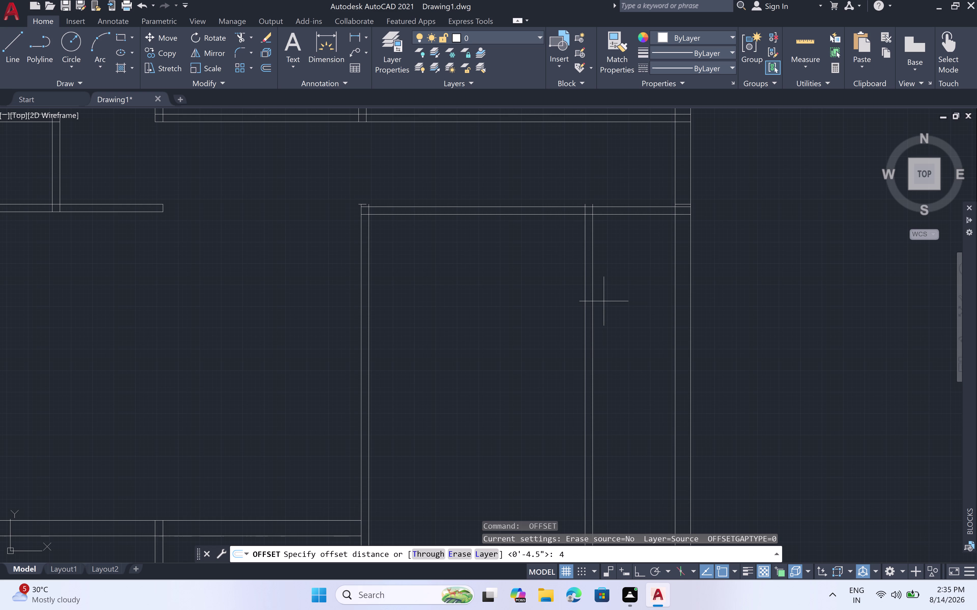
text(')
key(space)
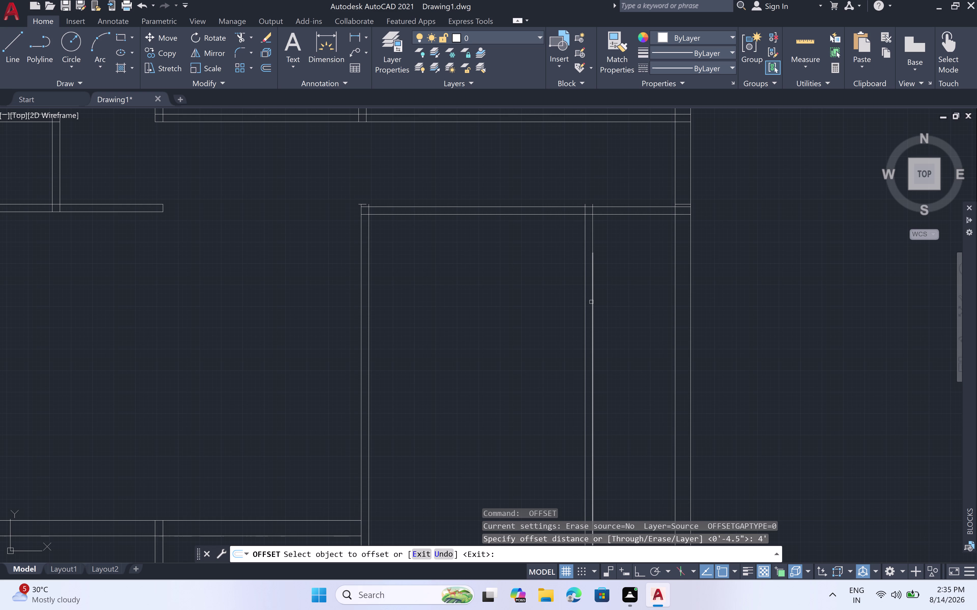
click(591, 301)
click(644, 297)
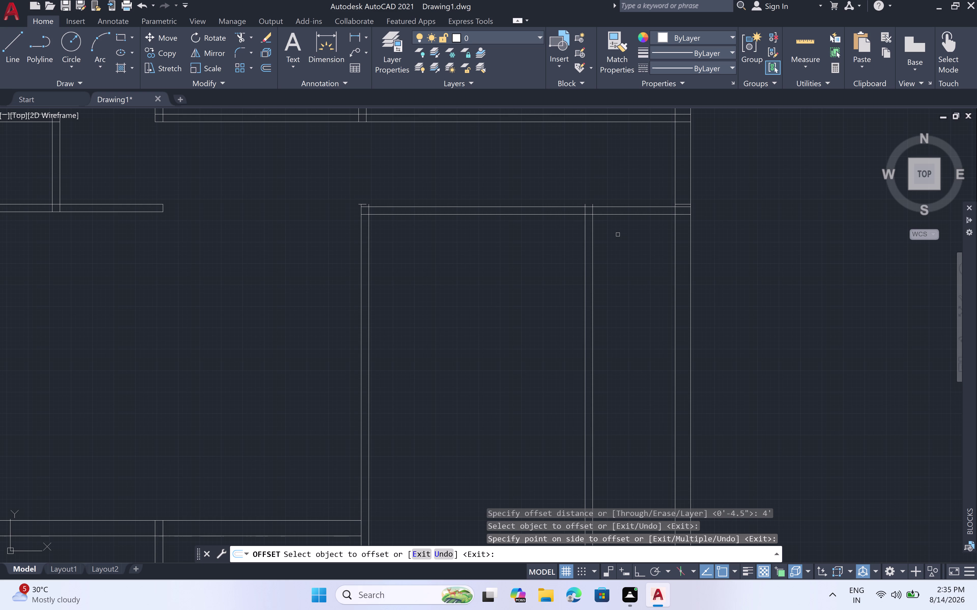
scroll(up, 3)
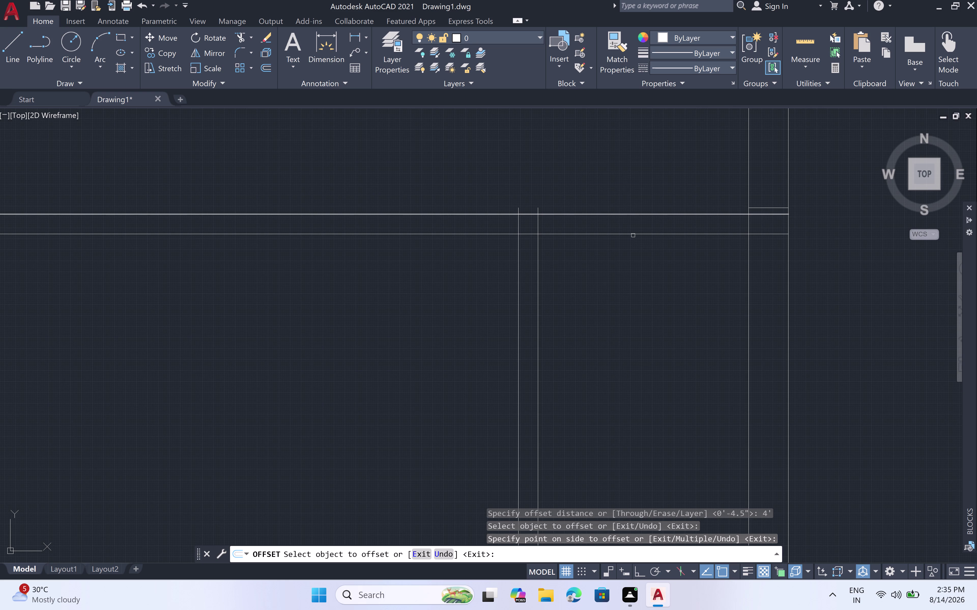
Offset the right room's top wall line 7'3" downward.
key(space)
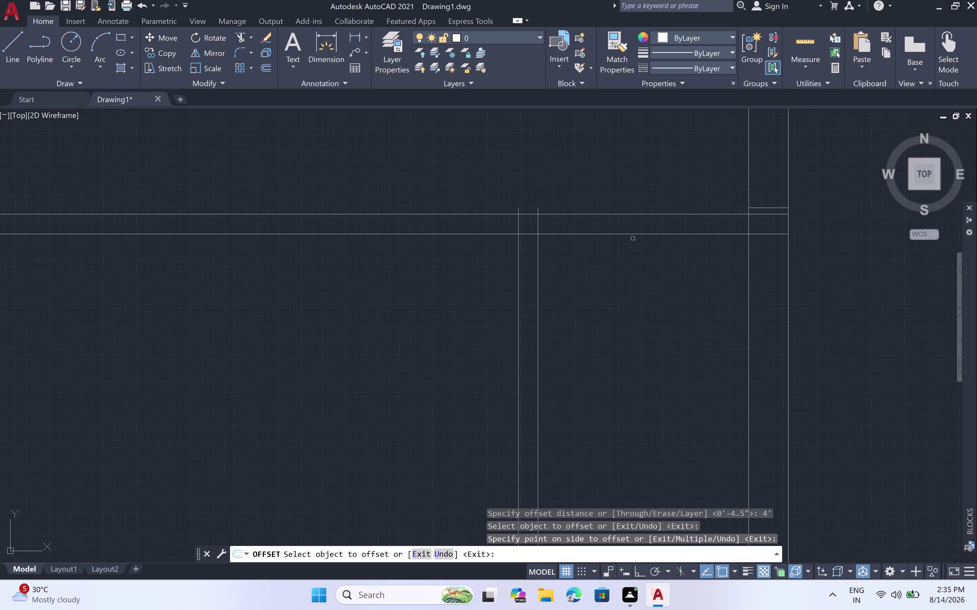
key(space)
key(7)
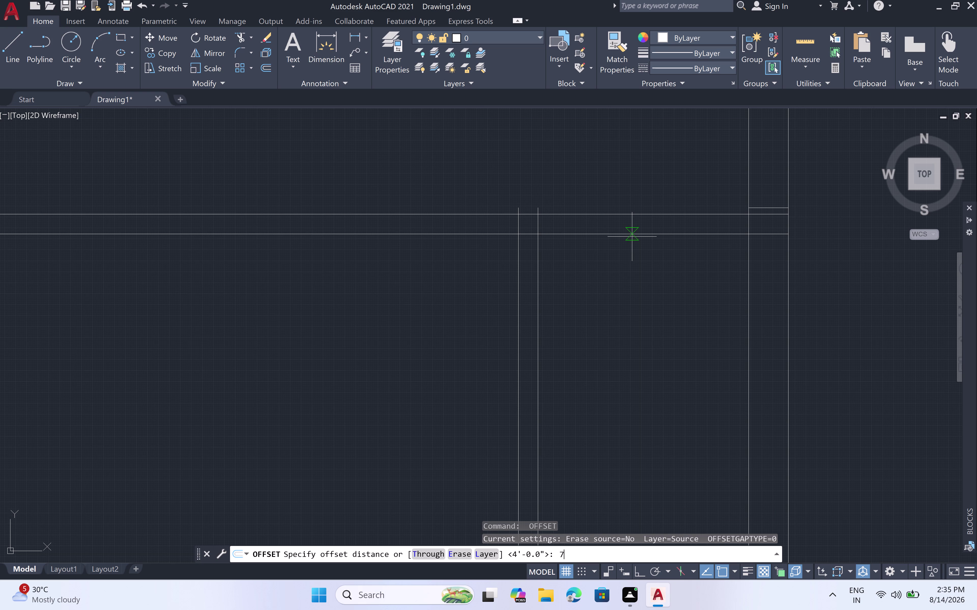
key(apostrophe)
key(3)
text(")
key(space)
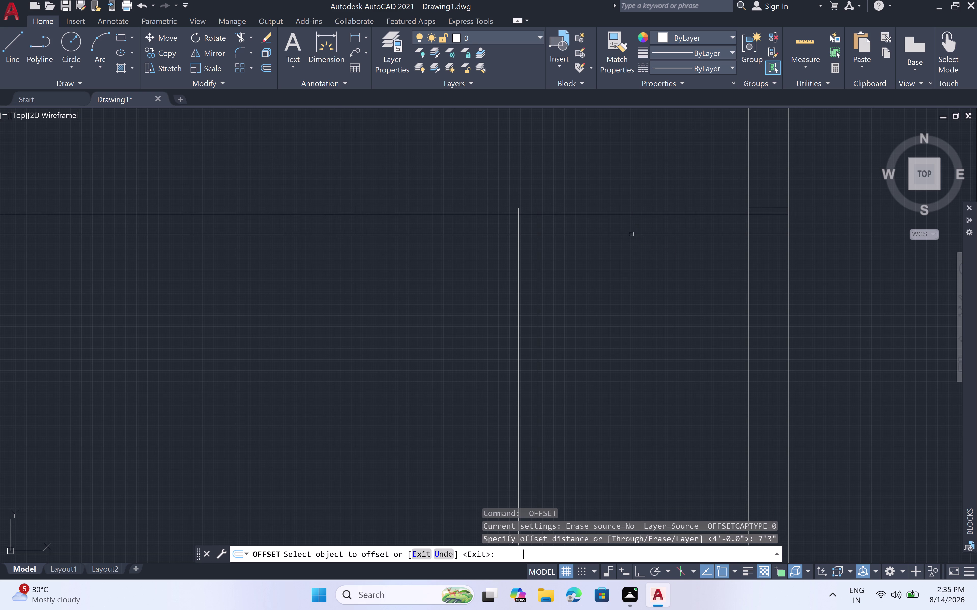
click(631, 234)
scroll(down, 3)
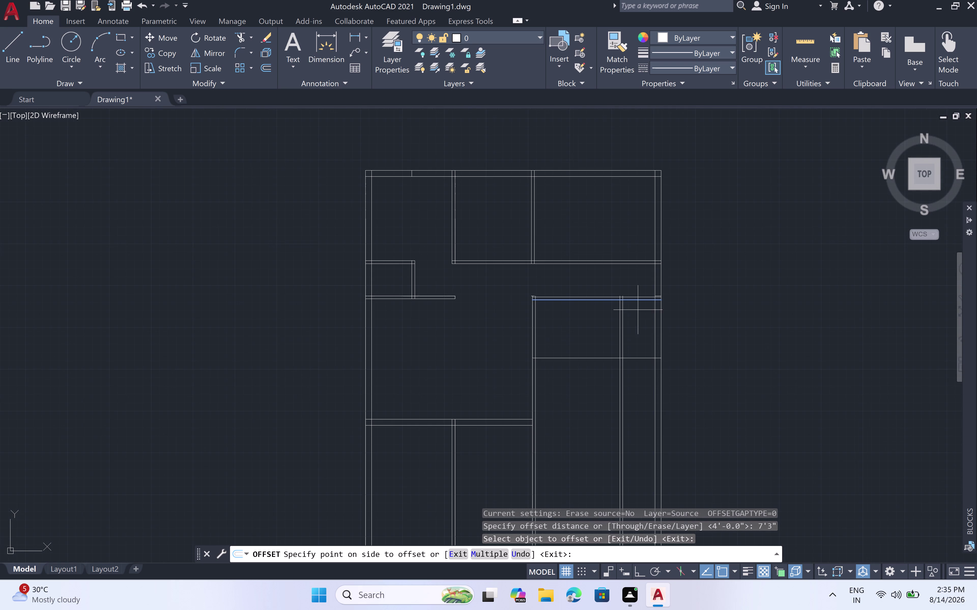
click(638, 333)
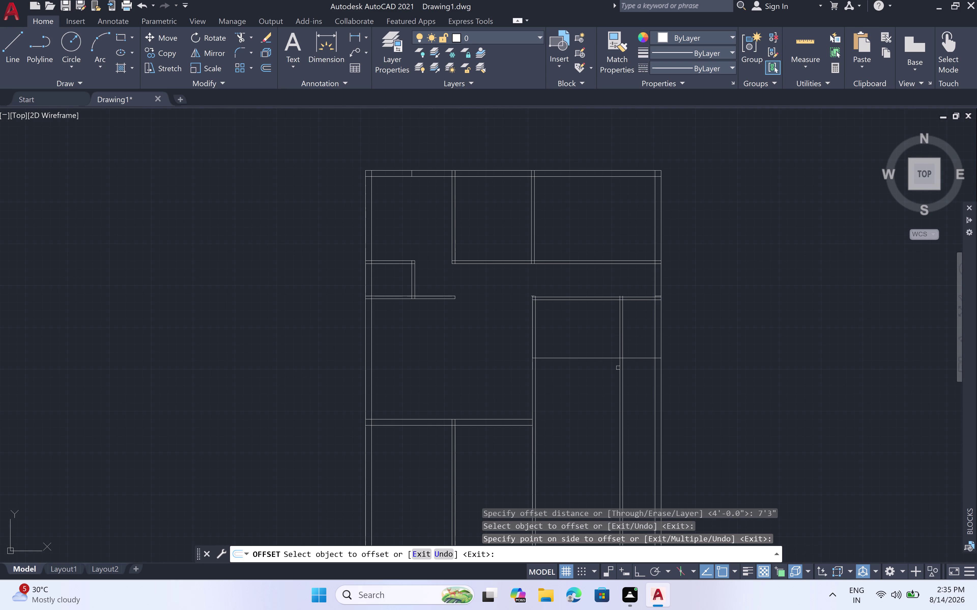
key(Escape)
Fence-trim the new cross line where it runs left of the partition.
key(t)
key(r)
key(space)
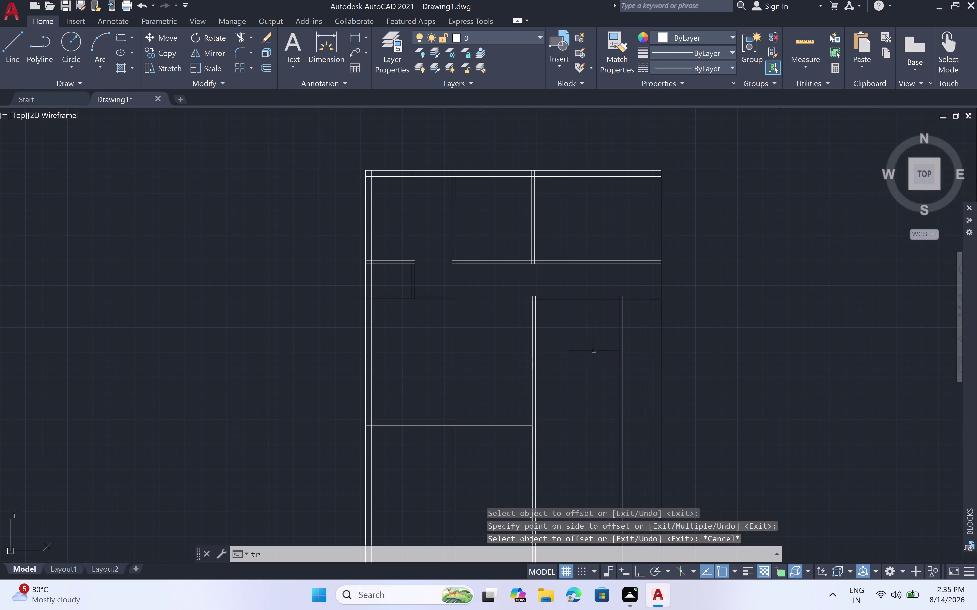
click(583, 343)
click(577, 378)
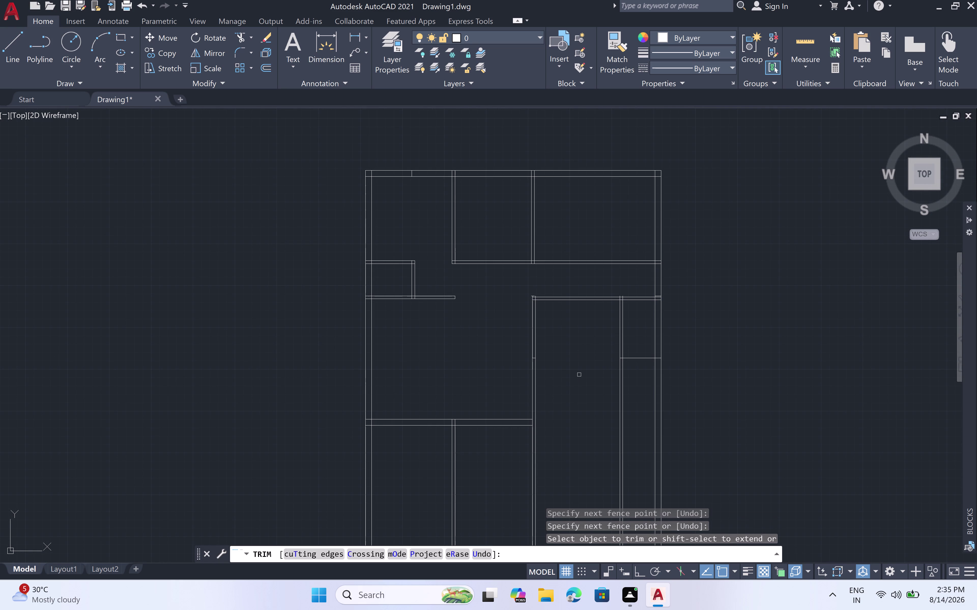
key(Escape)
Offset the 7'3" cross-wall line 4.5" downward to create its second line.
key(o)
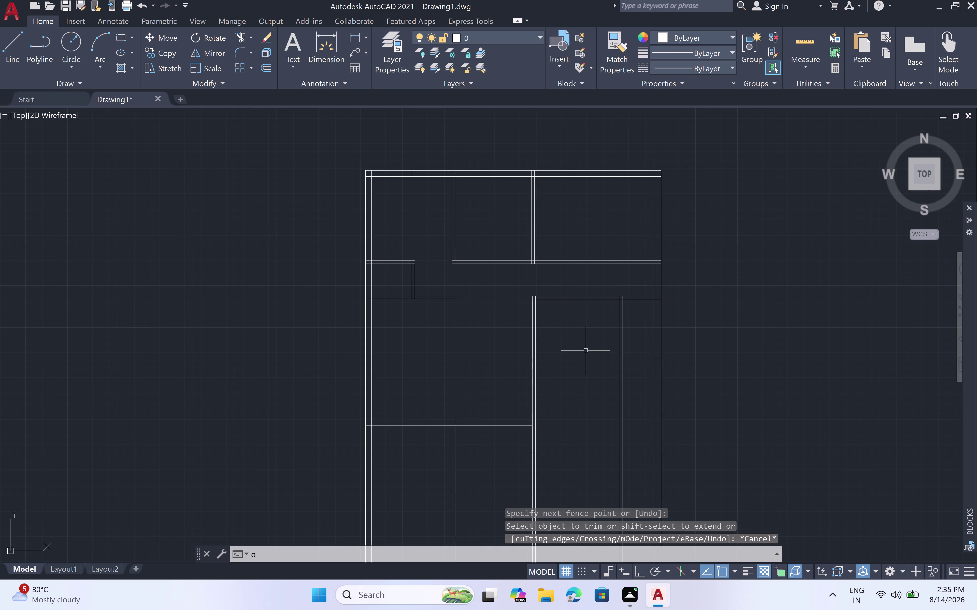
text(ff)
key(space)
scroll(up, 3)
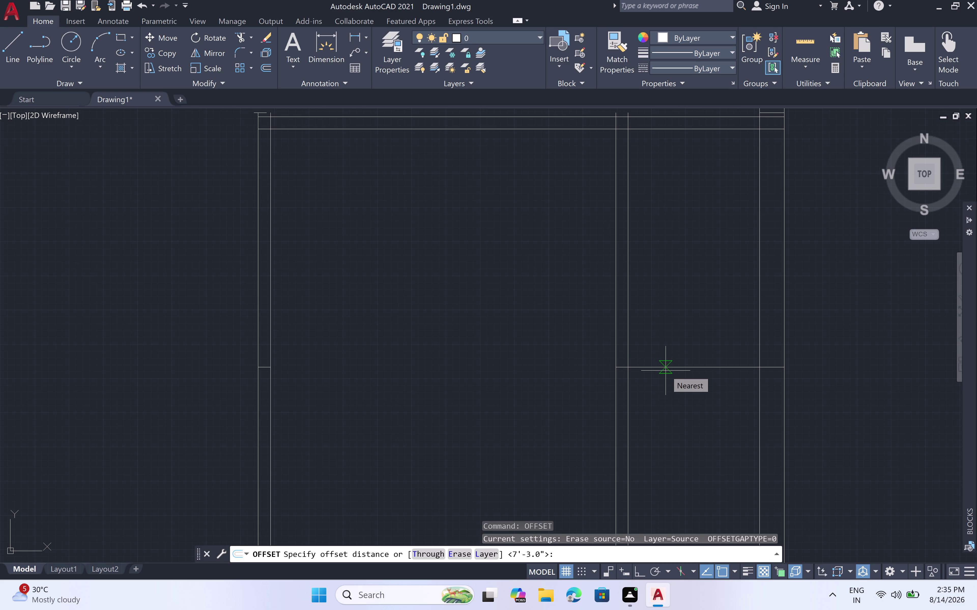
text(4')
key(BackSpace)
text(.5")
key(space)
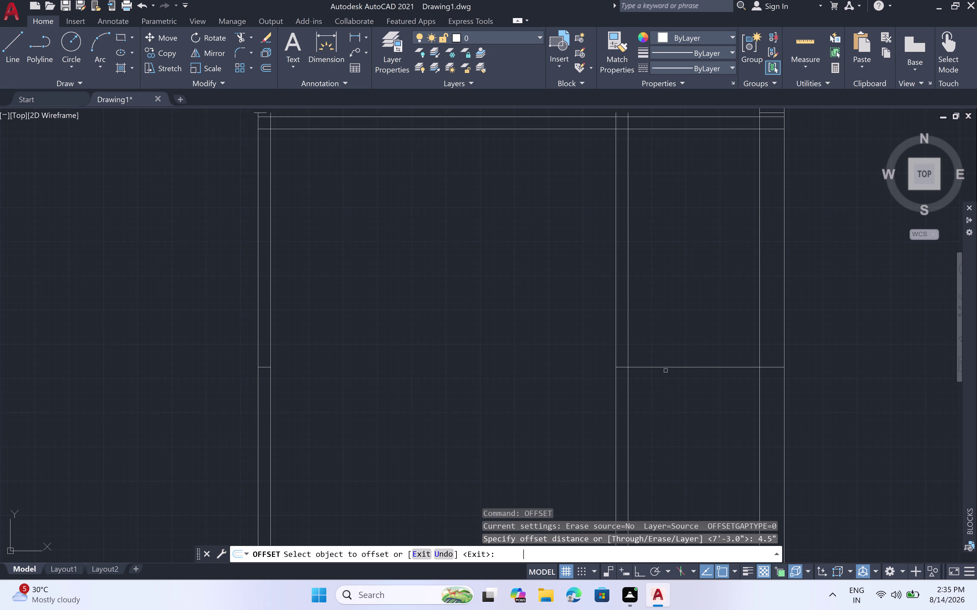
click(664, 366)
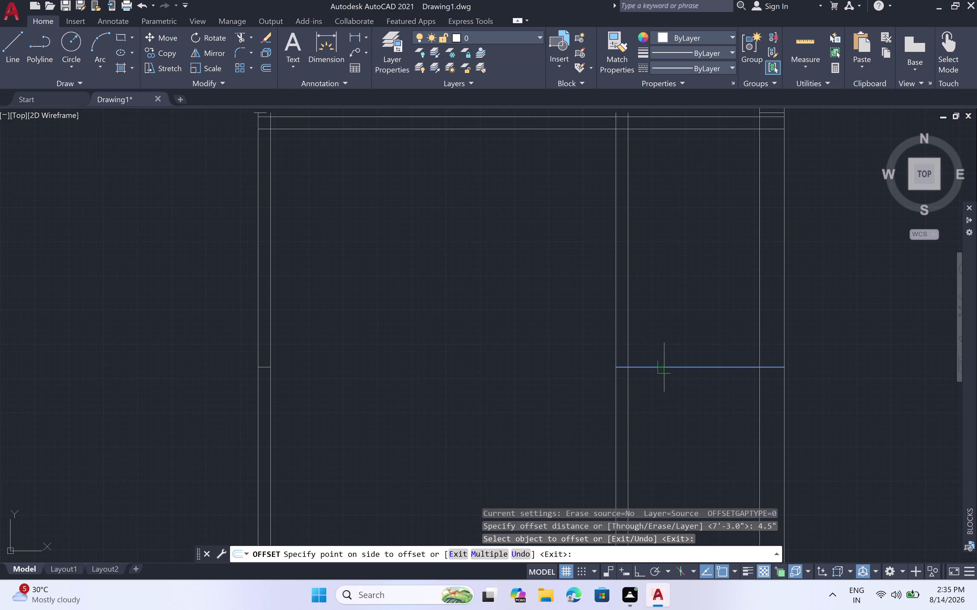
click(665, 404)
scroll(down, 3)
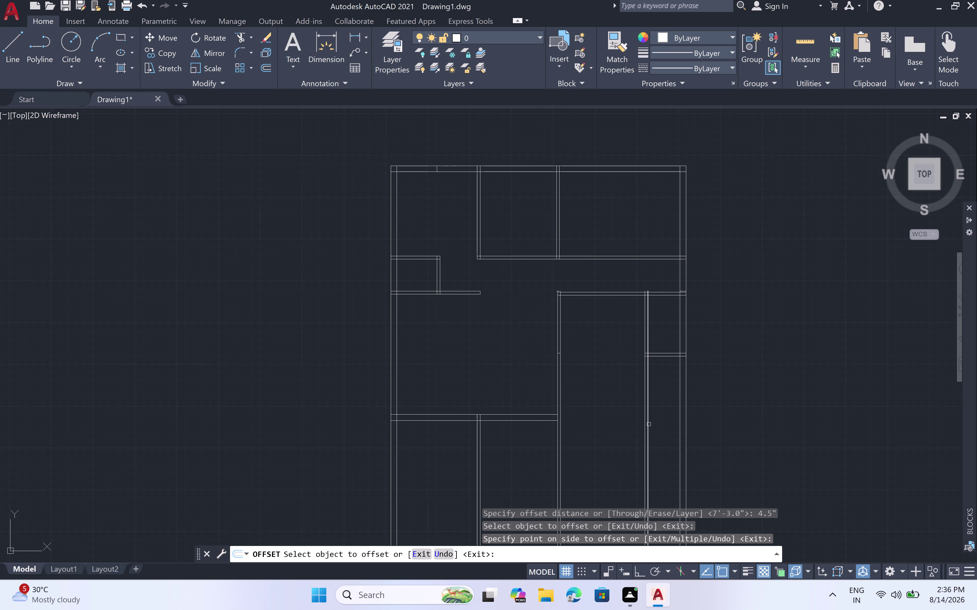
scroll(up, 3)
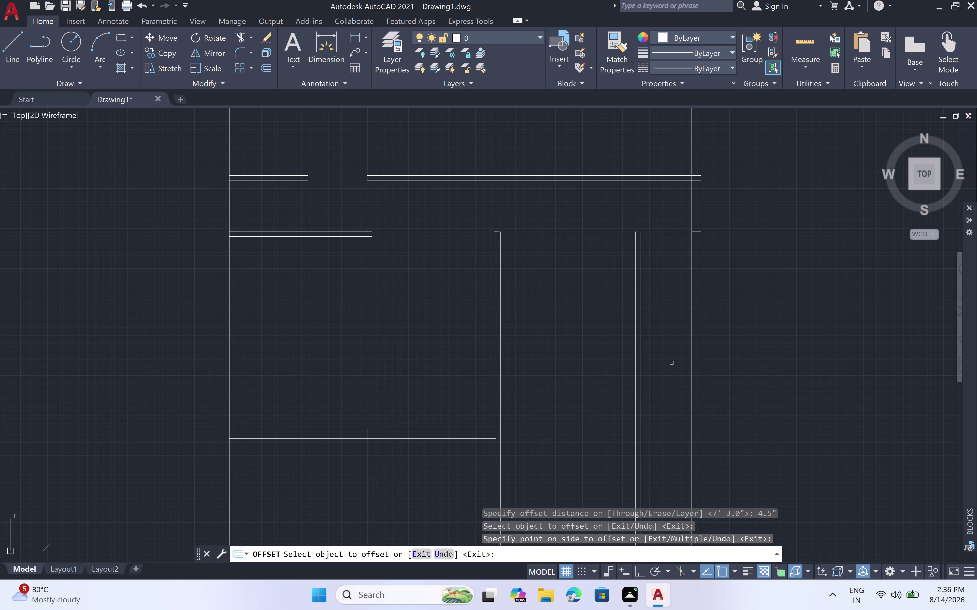
Offset the narrow room's cross wall line 7'3" further down.
key(space)
key(space)
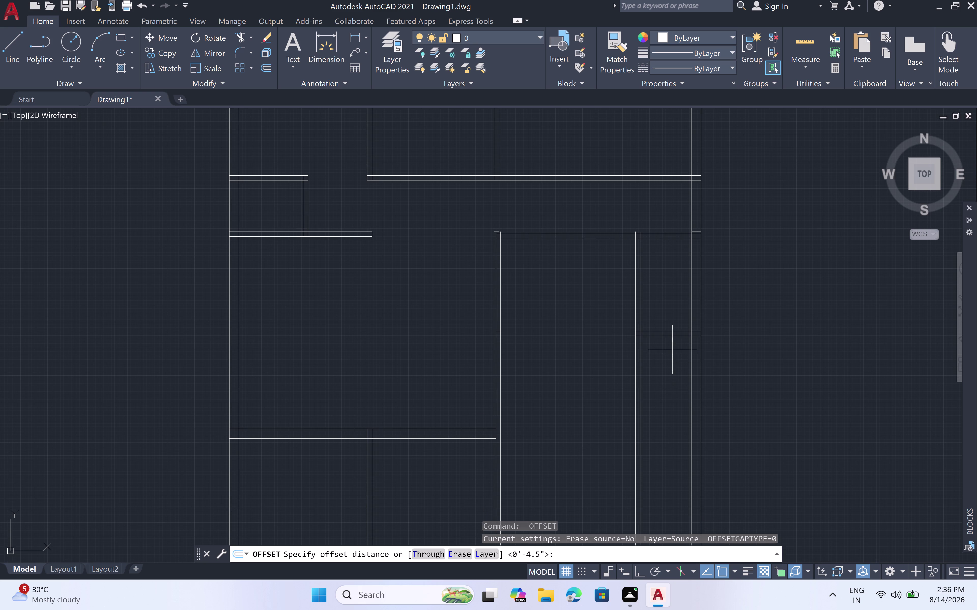
key(7)
key(apostrophe)
key(3)
key(shift+quotedbl)
key(space)
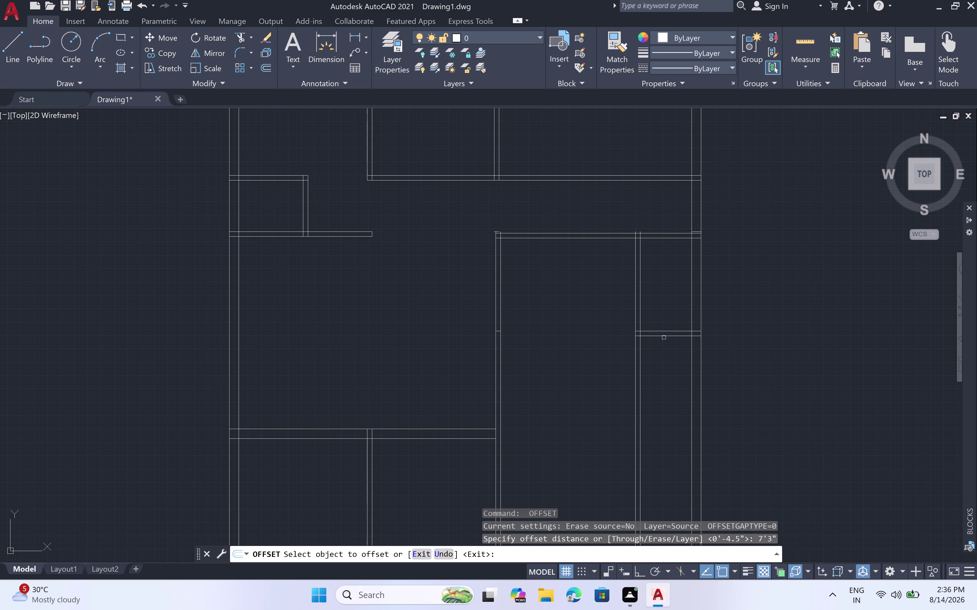
click(664, 336)
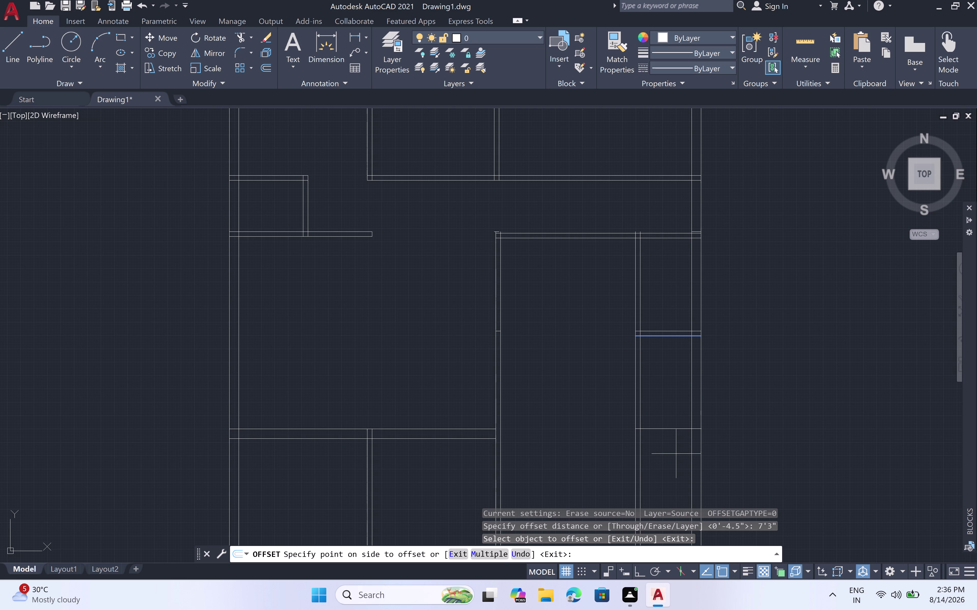
click(675, 454)
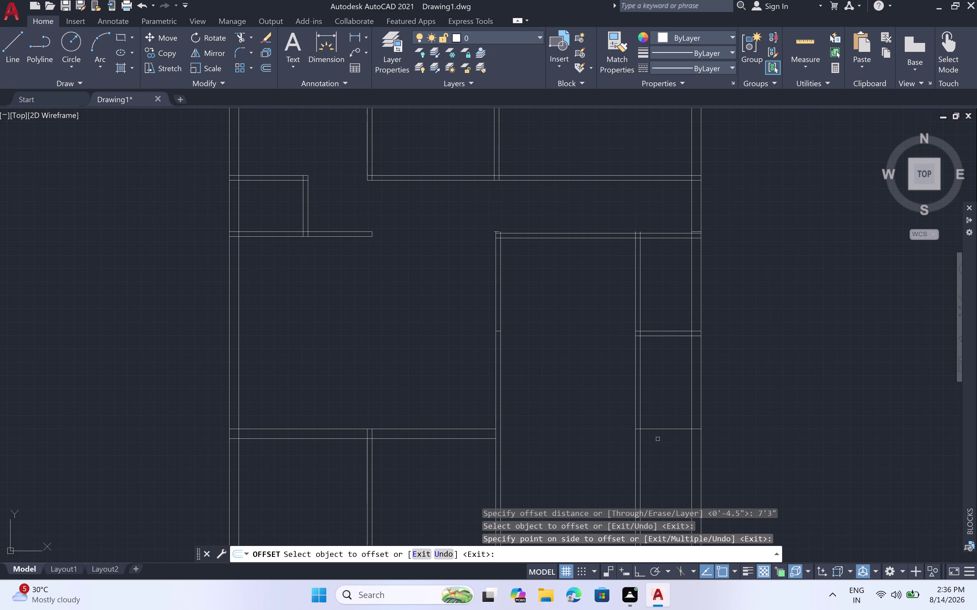
key(space)
Offset the lower cross line 9" to form its parallel copy.
key(space)
key(9)
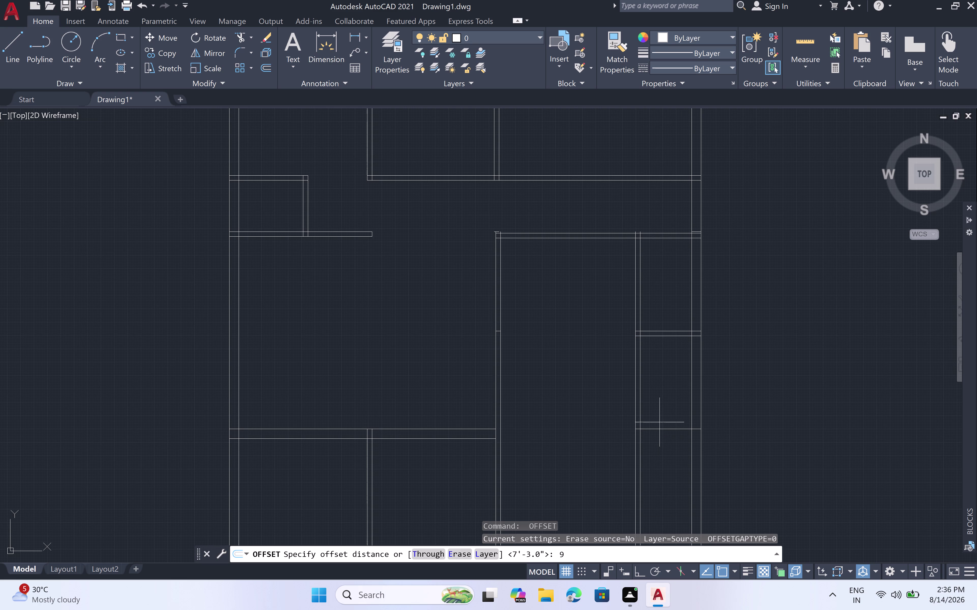
text(")
key(space)
click(661, 428)
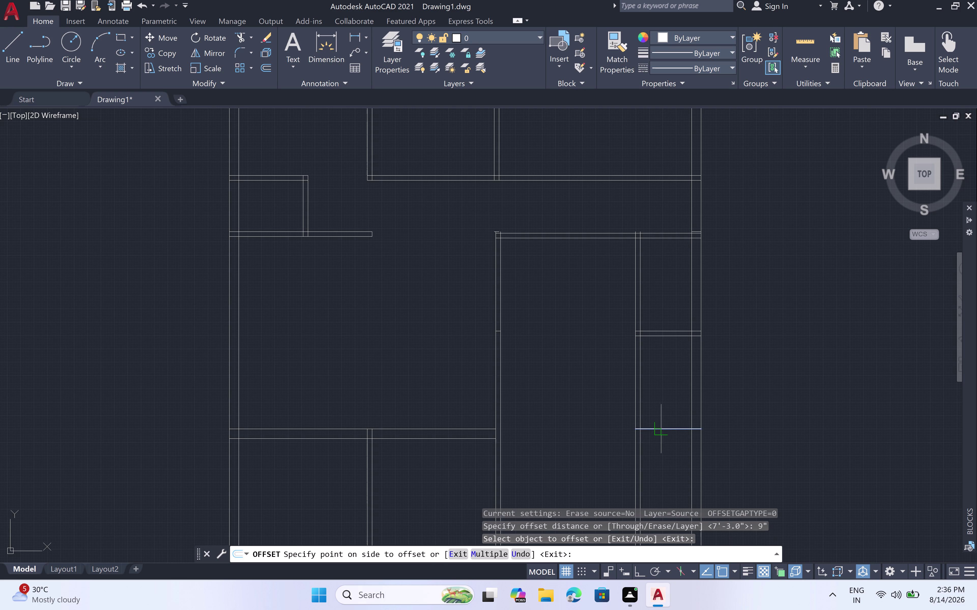
click(667, 455)
scroll(up, 3)
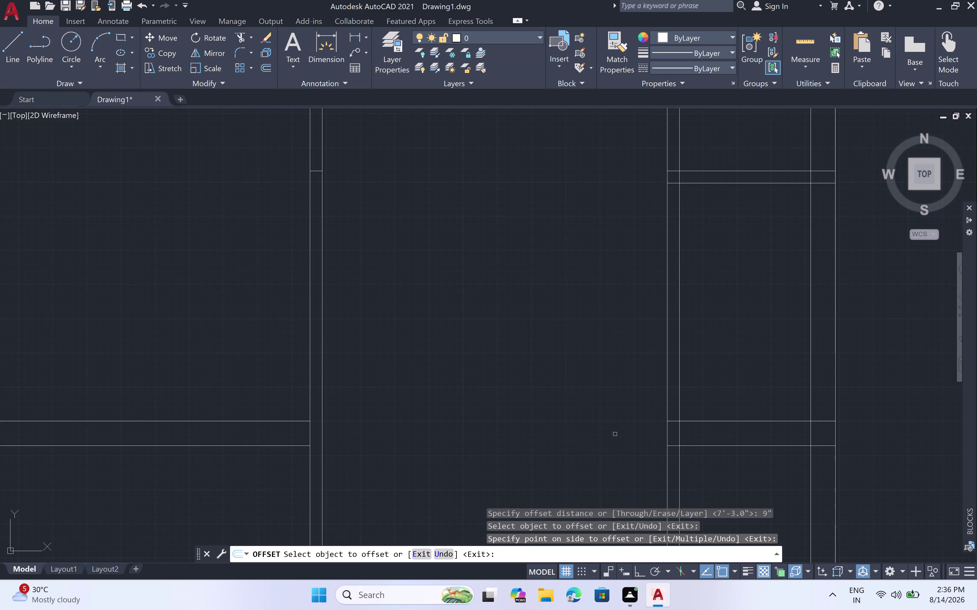
scroll(down, 3)
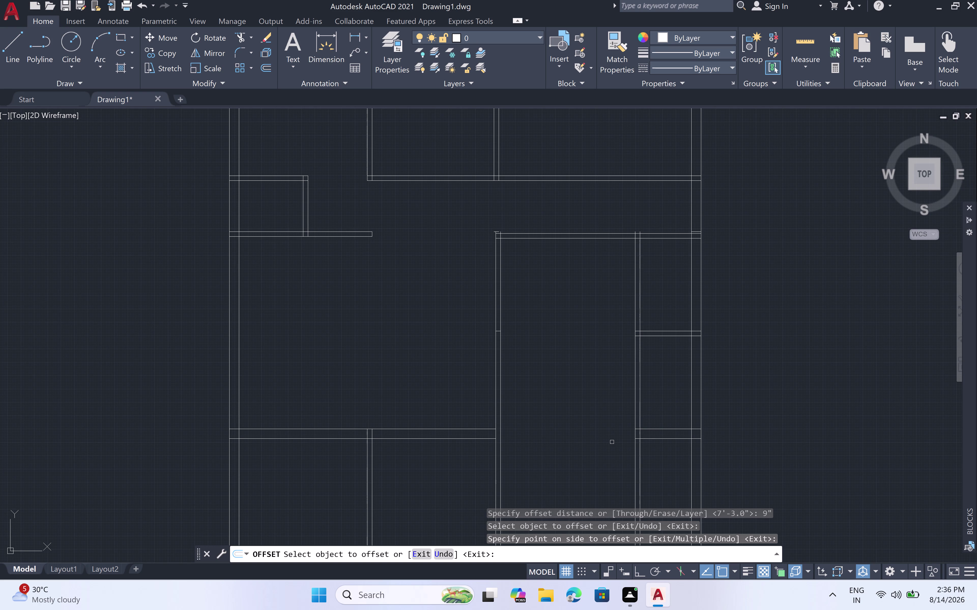
key(Escape)
Extend the partition line and the fence-crossed lines toward the walls.
key(e)
text(x)
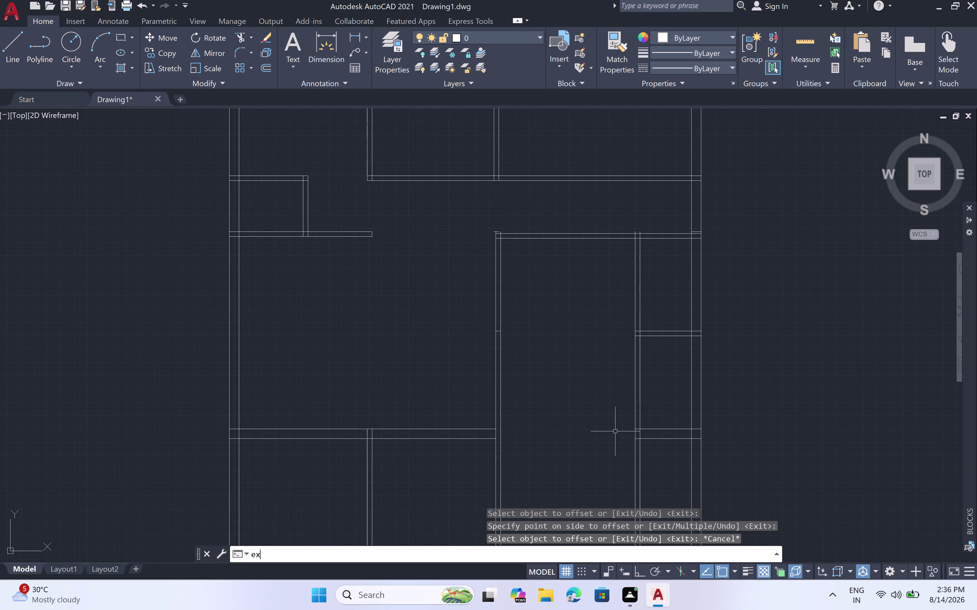
key(space)
scroll(up, 3)
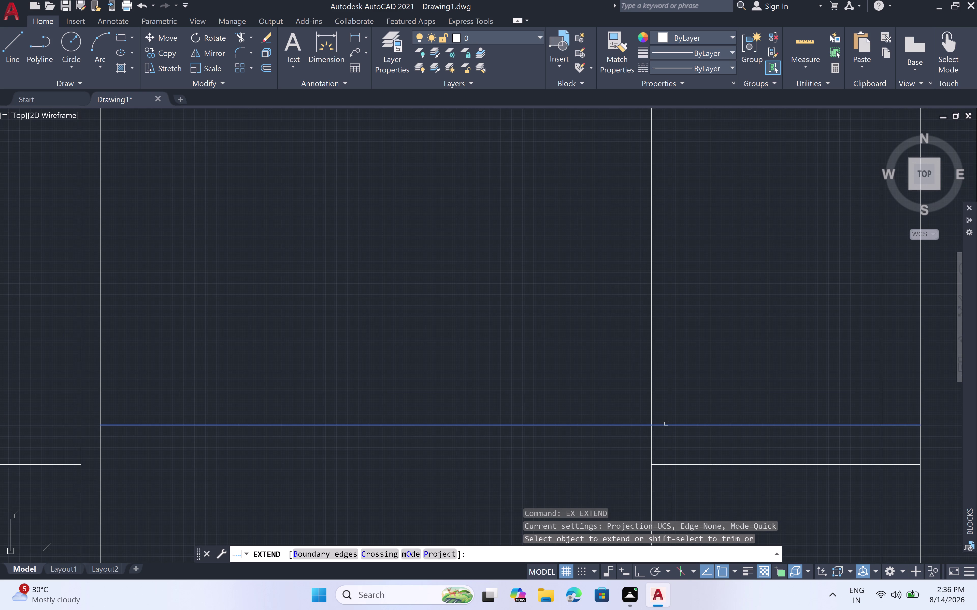
click(665, 424)
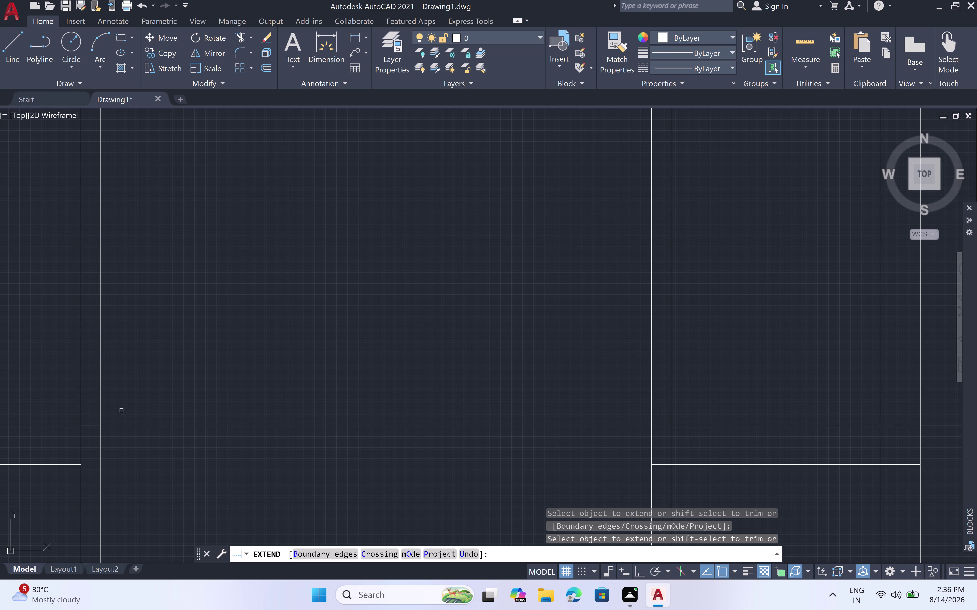
click(126, 428)
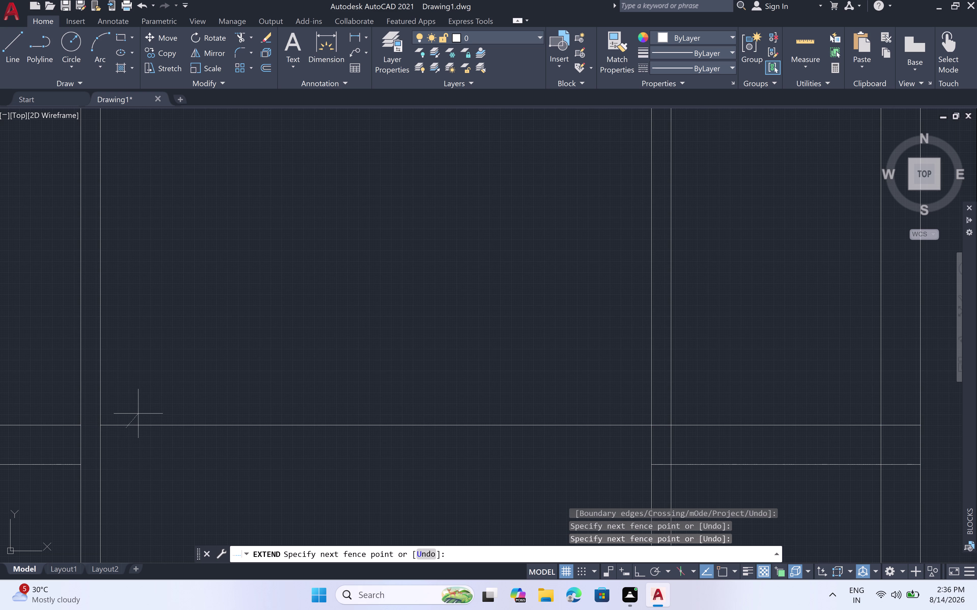
click(138, 413)
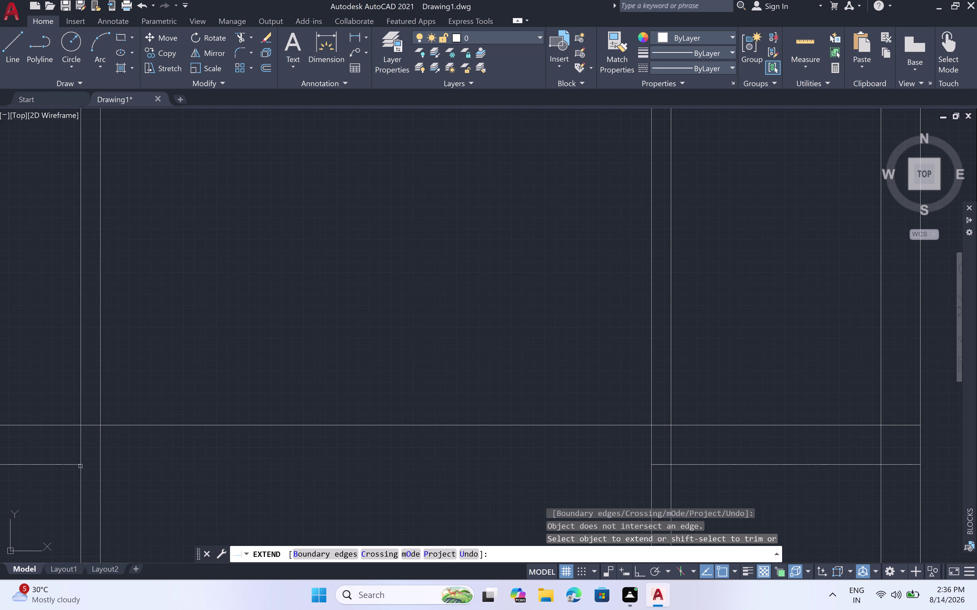
Extend two lower wall lines to their boundaries and pan the plan into view.
click(69, 463)
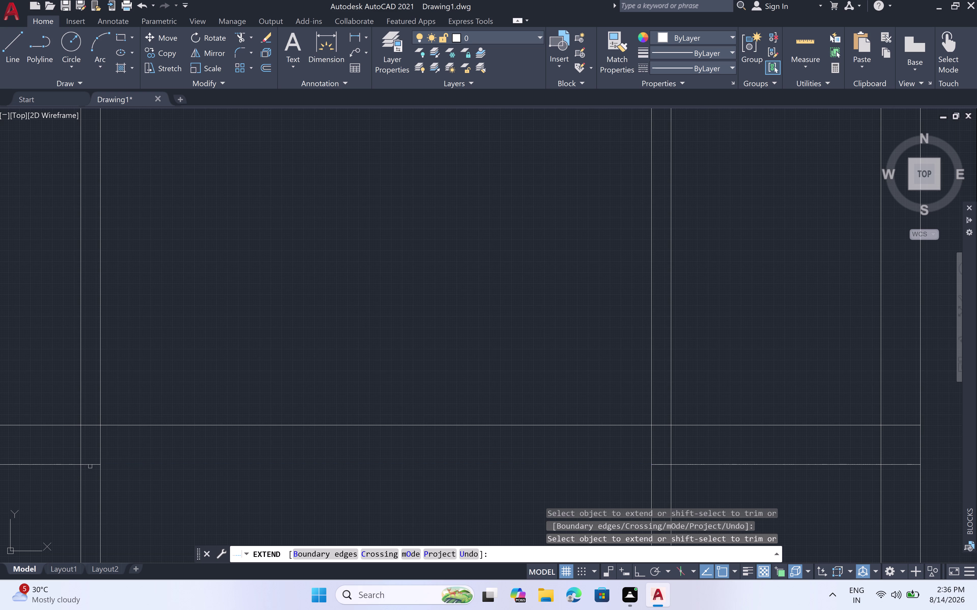
click(90, 464)
scroll(down, 3)
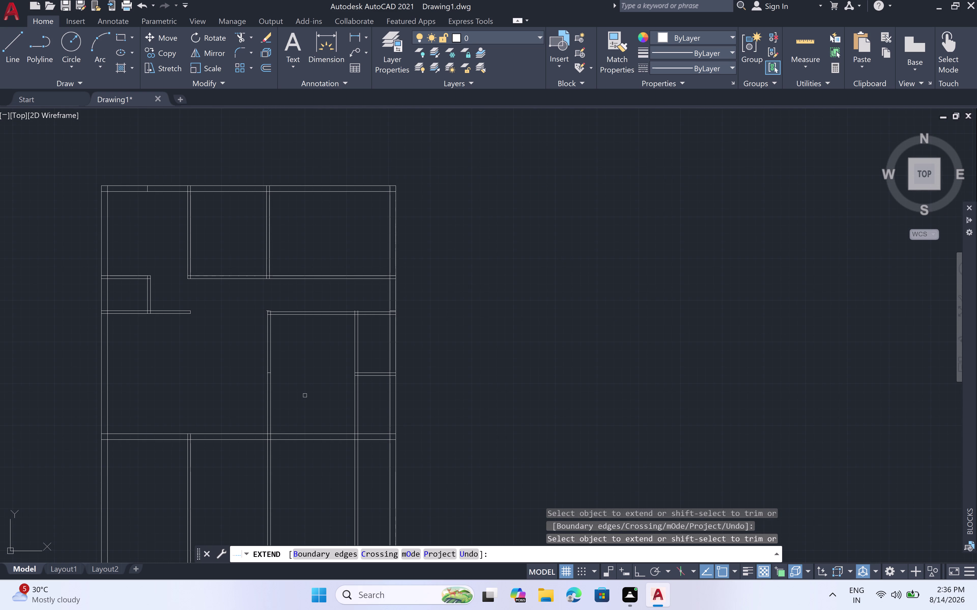
scroll(down, 3)
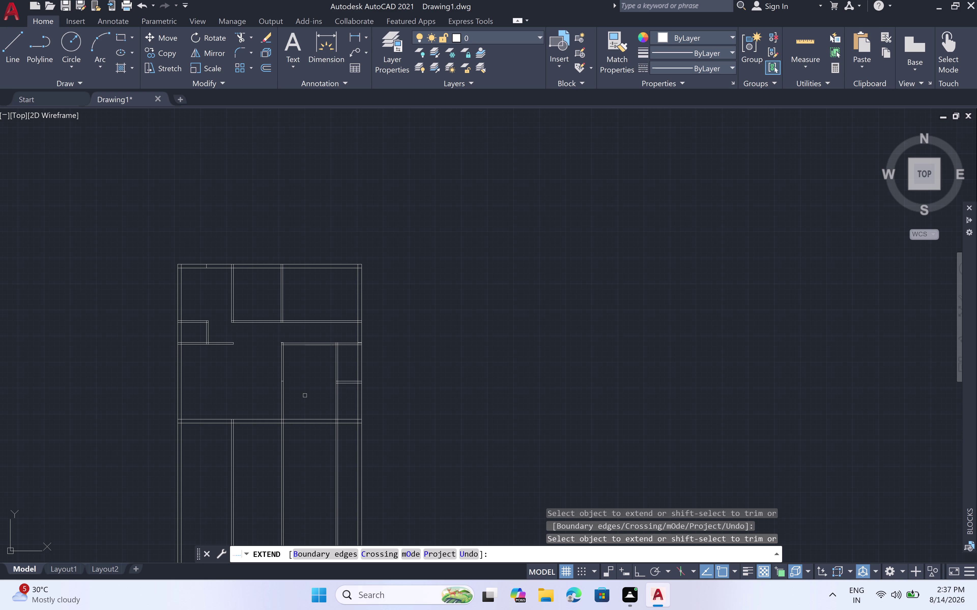
middle_drag(298, 404, 307, 390)
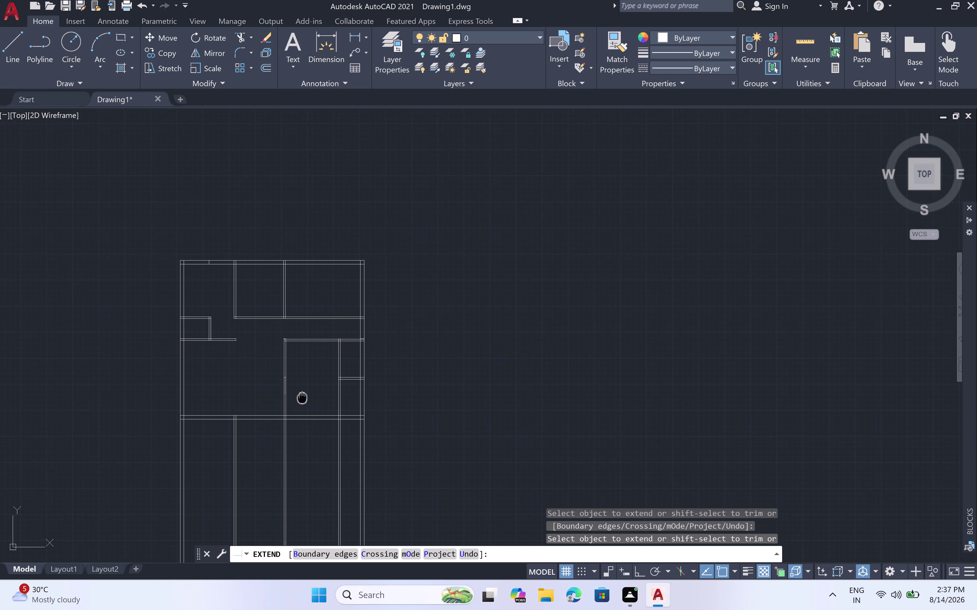
middle_drag(307, 390, 342, 335)
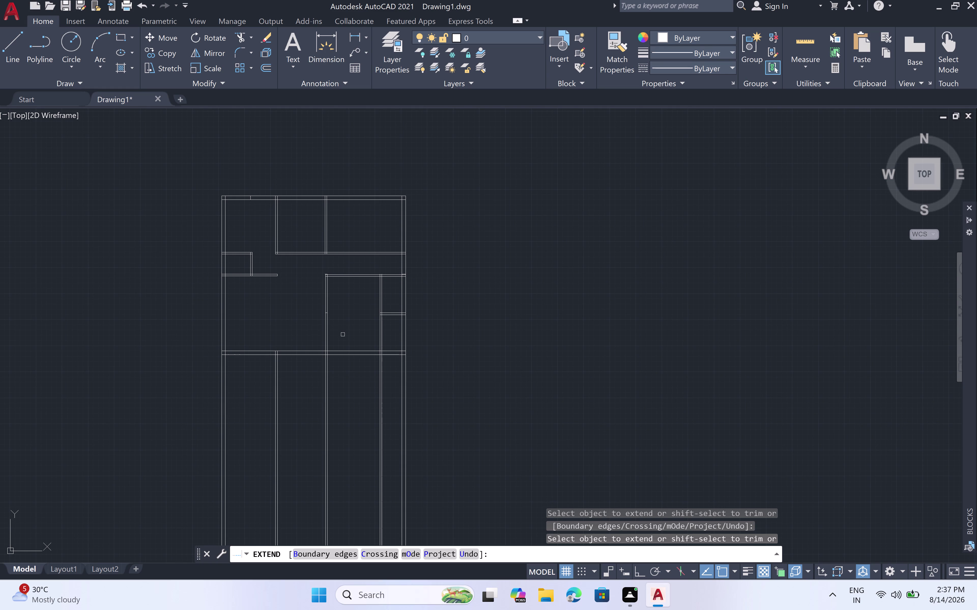
key(Escape)
Fence-trim the wall line ends protruding below the bottom wall, then recenter the view.
key(t)
key(r)
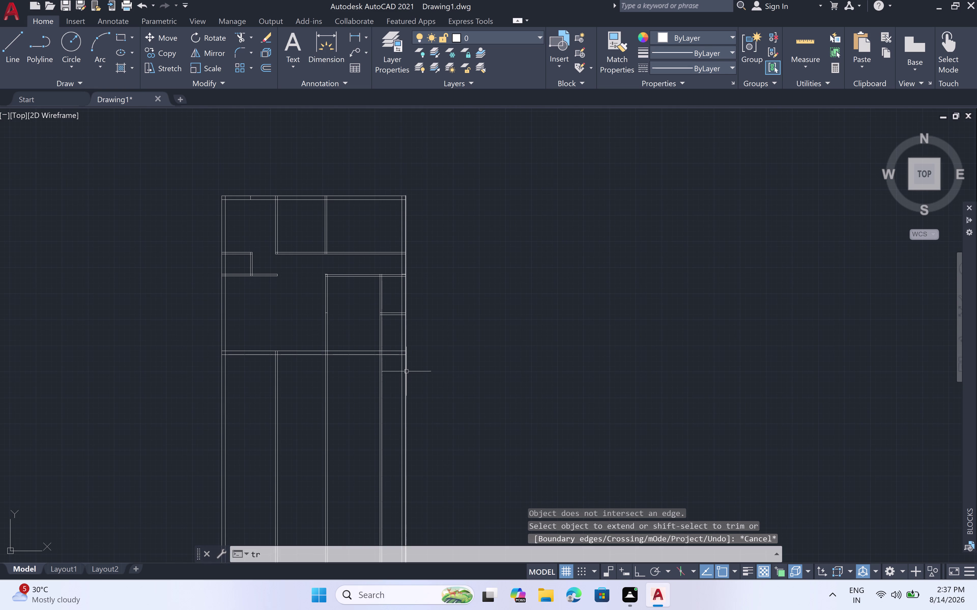
key(space)
click(191, 404)
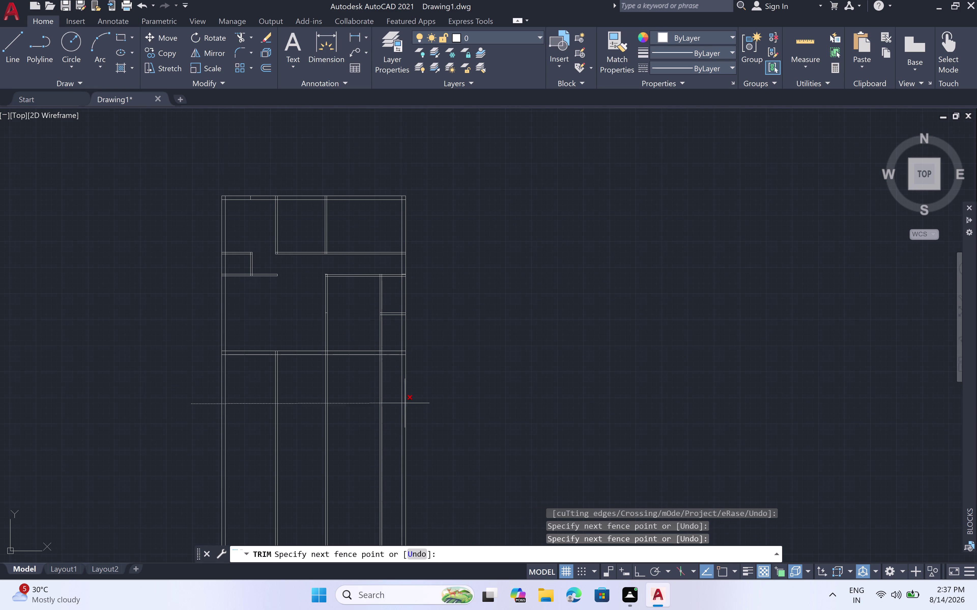
click(436, 404)
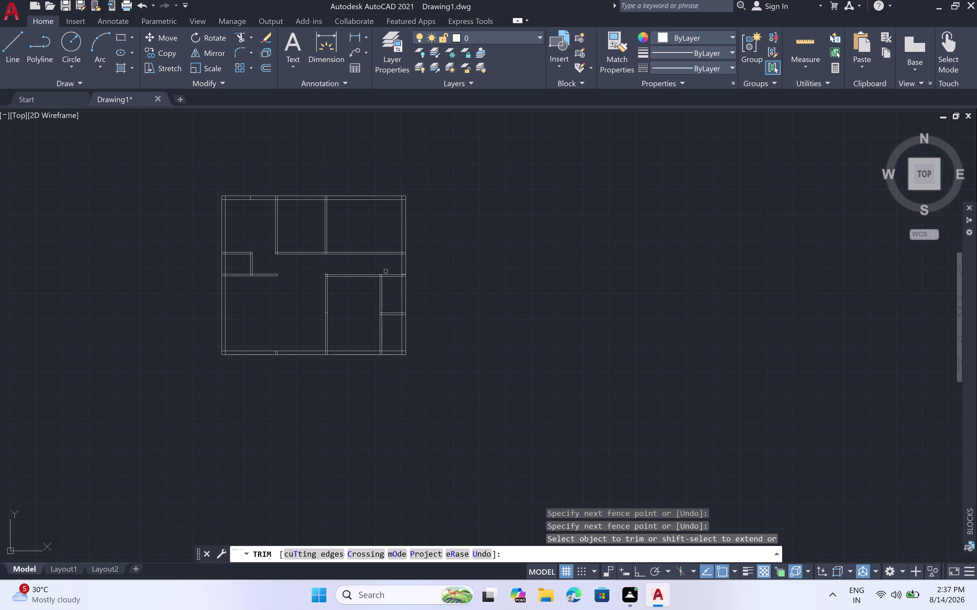
scroll(up, 3)
scroll(down, 3)
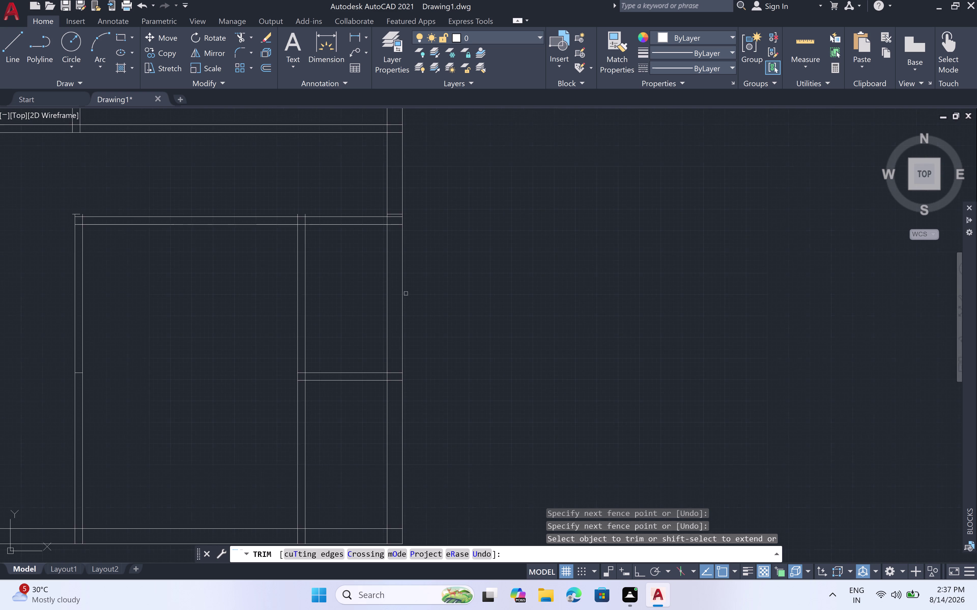
scroll(down, 3)
scroll(down, 3)
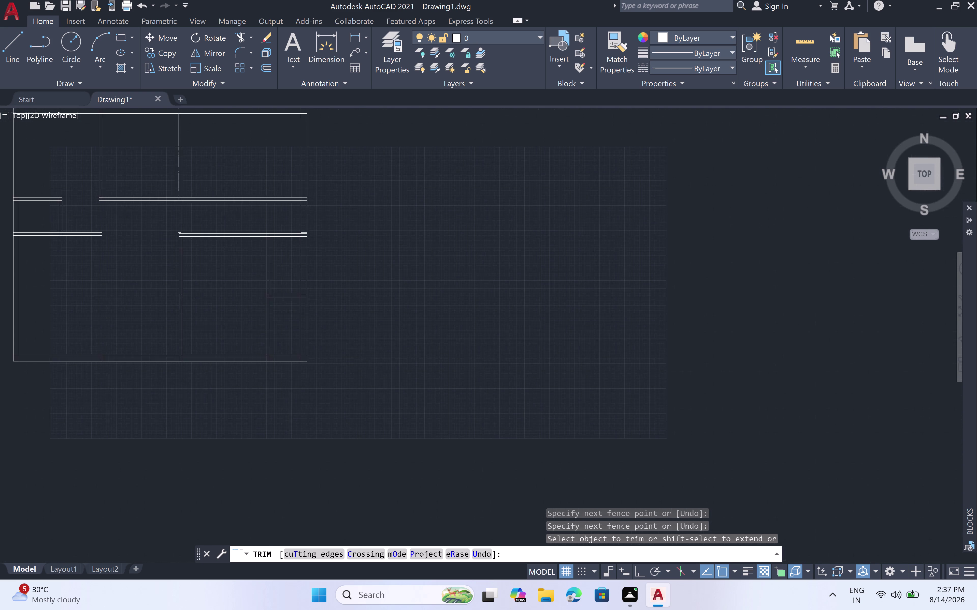
middle_drag(146, 259, 374, 370)
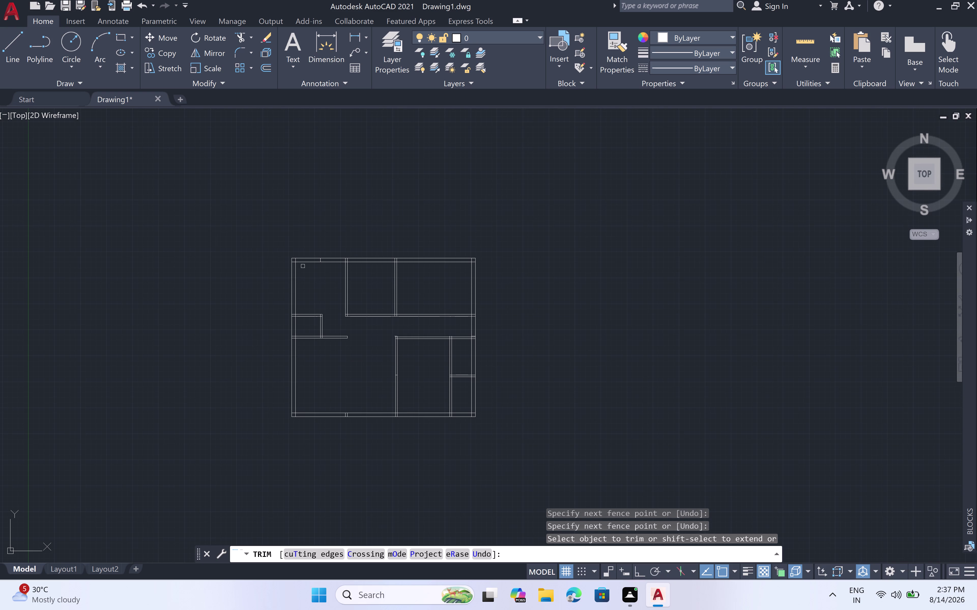
scroll(up, 3)
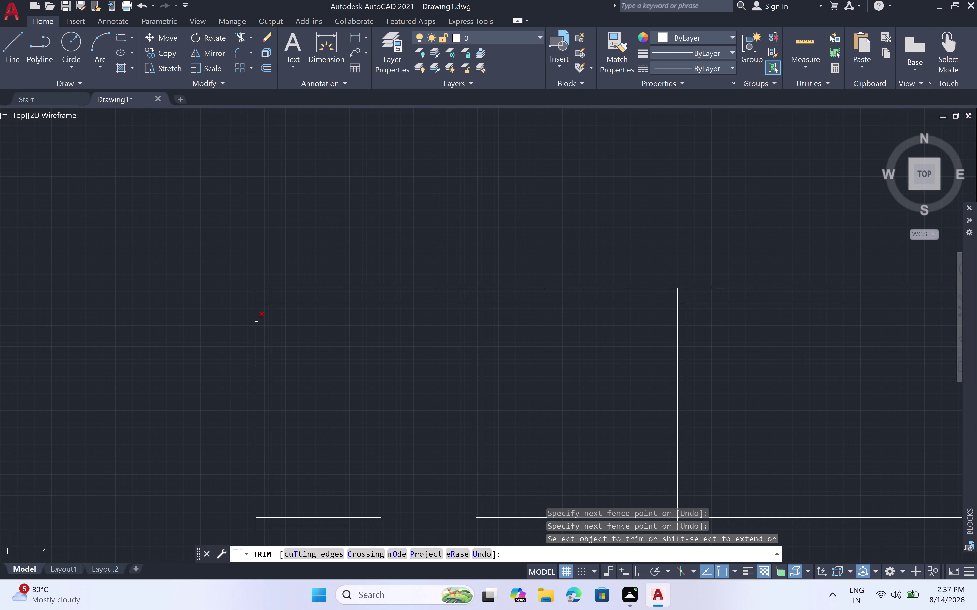
scroll(up, 3)
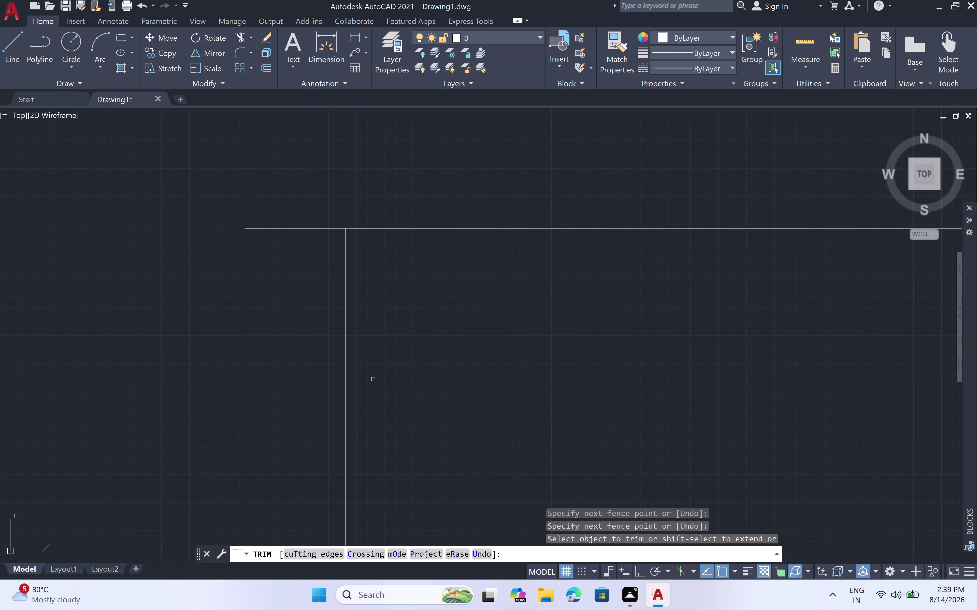
End trimming and draw the box's 12-inch top edge from the top-left wall corner.
key(Escape)
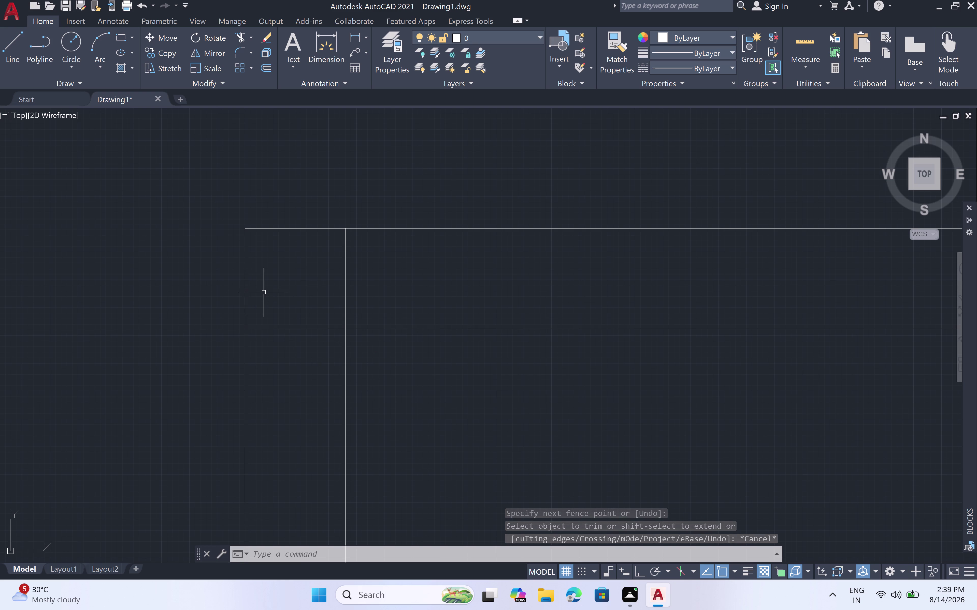
key(o)
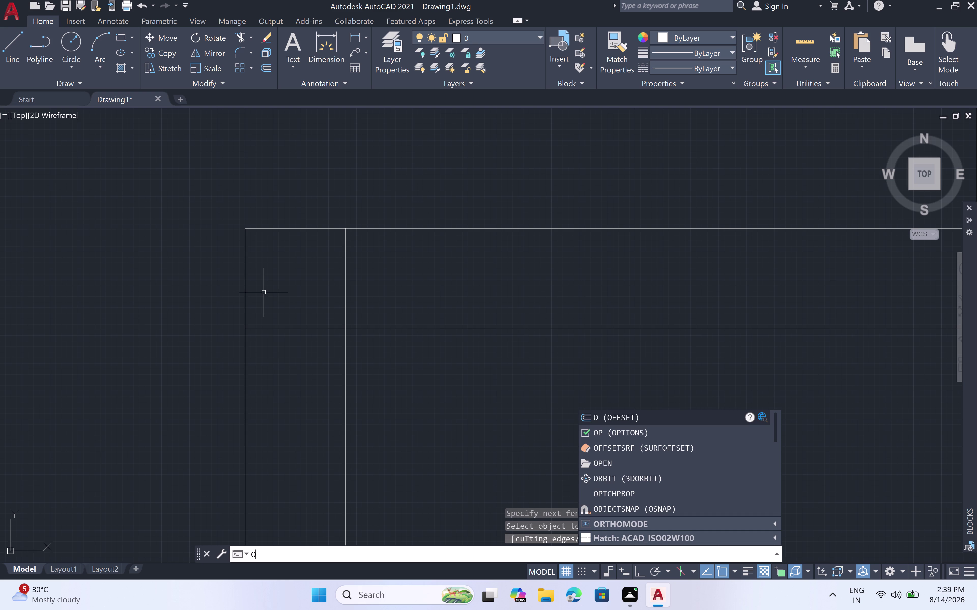
key(Escape)
text(l)
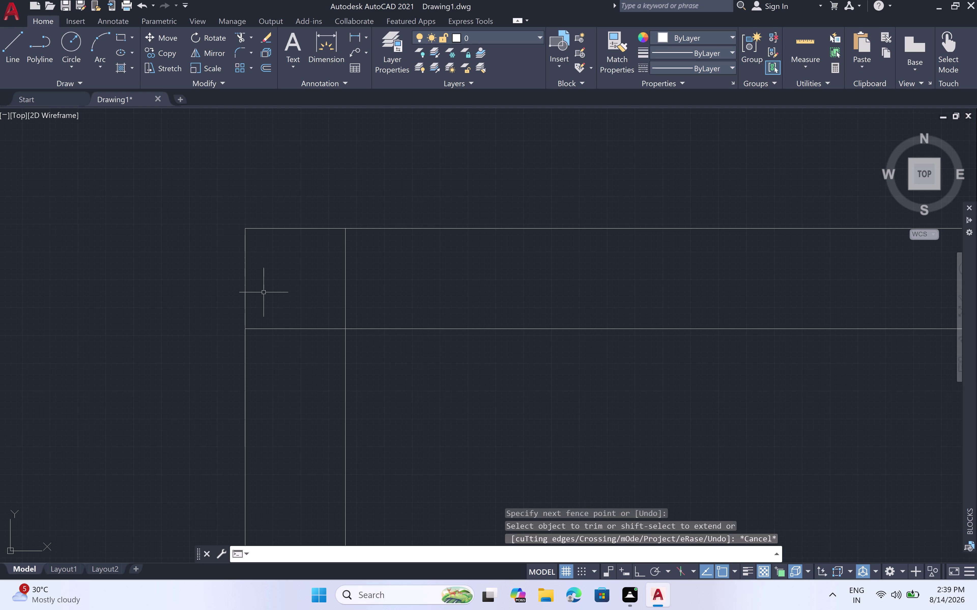
key(space)
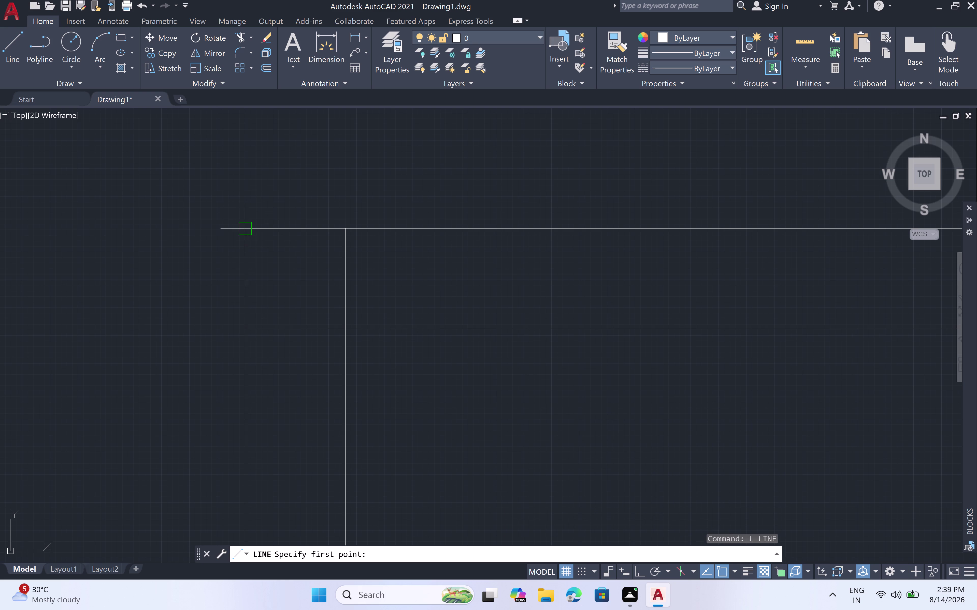
click(245, 226)
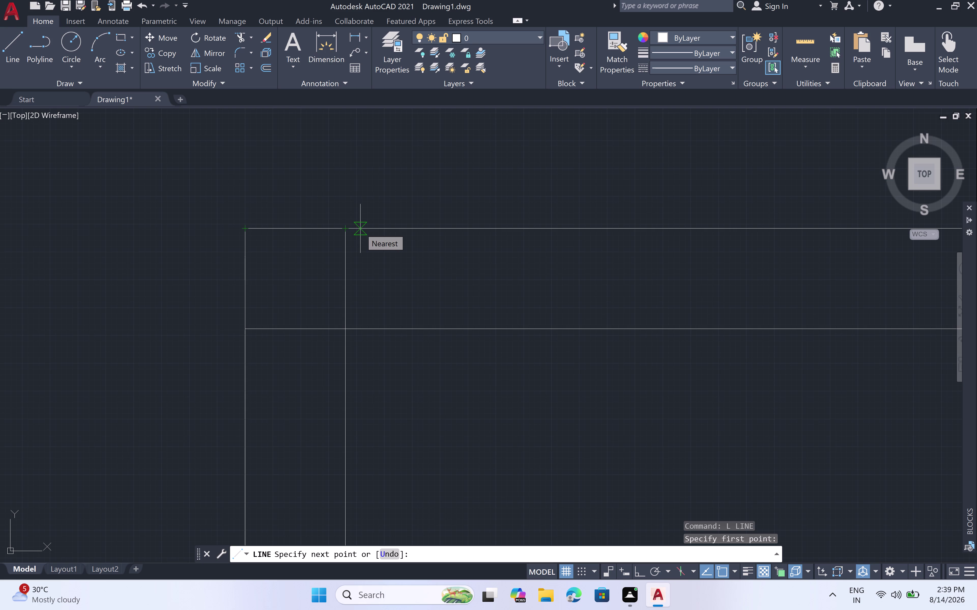
text(12)
text(")
key(space)
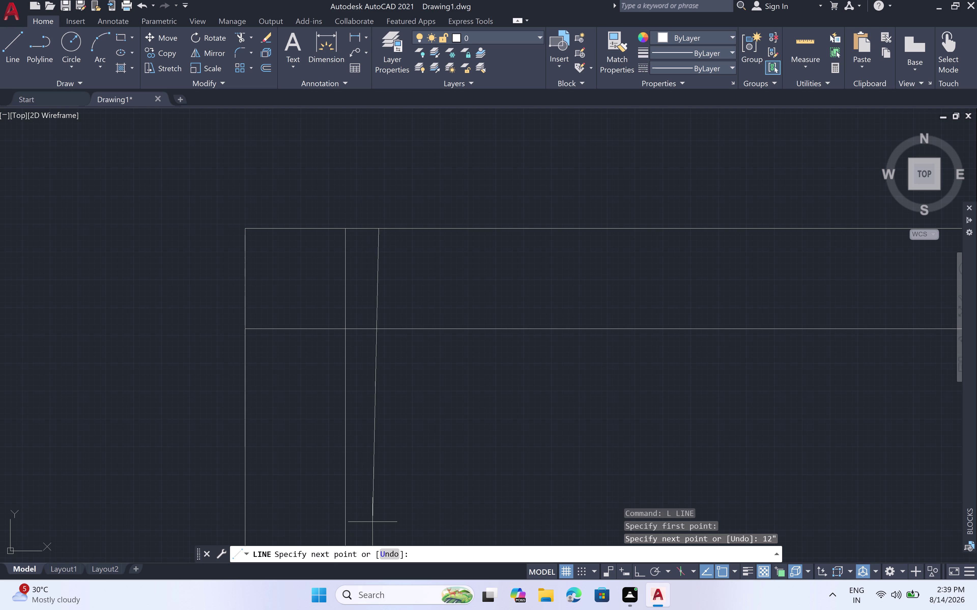
With Ortho on, draw the 18-inch side and close the box back to the wall.
key(F8)
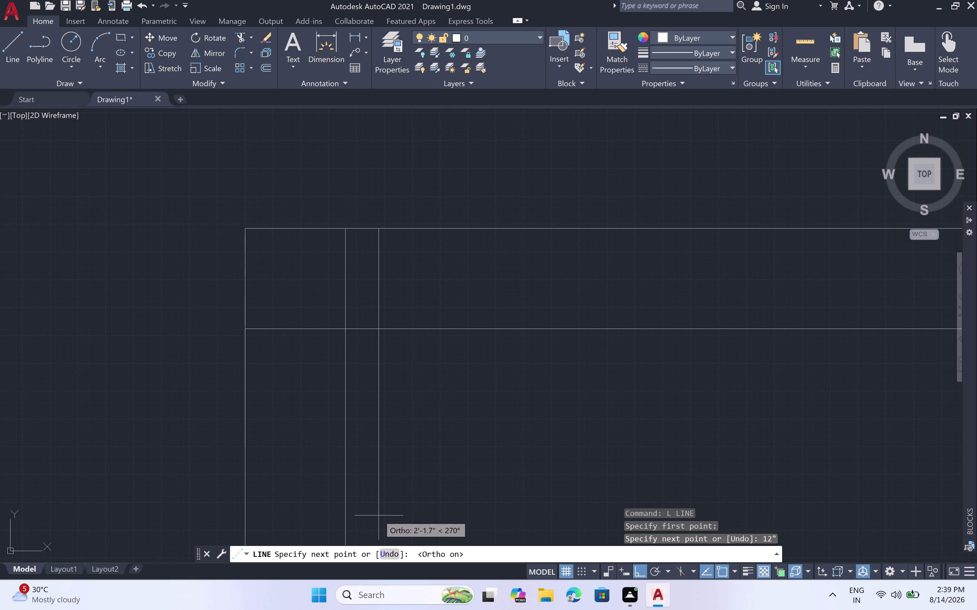
text(18)
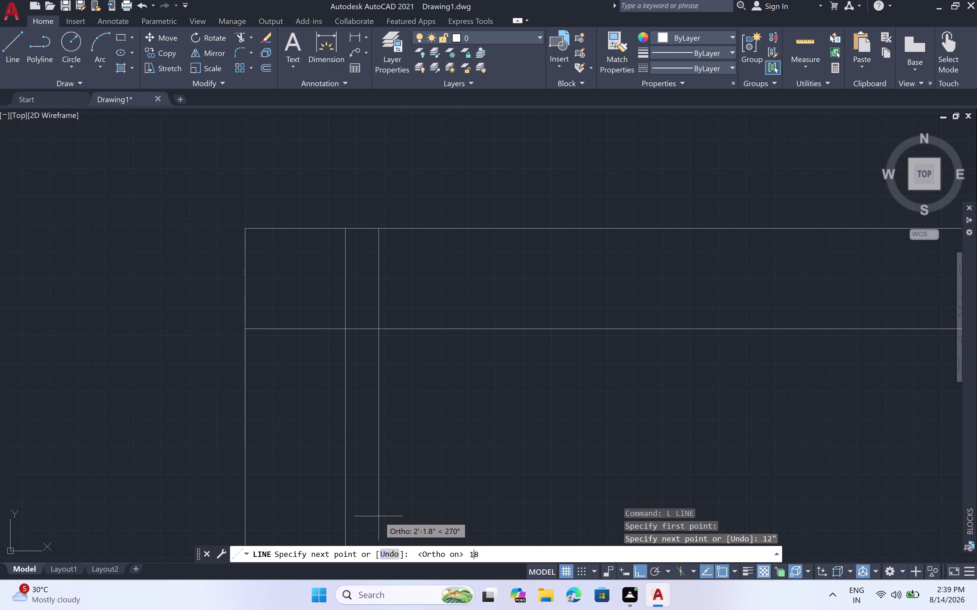
text(")
key(space)
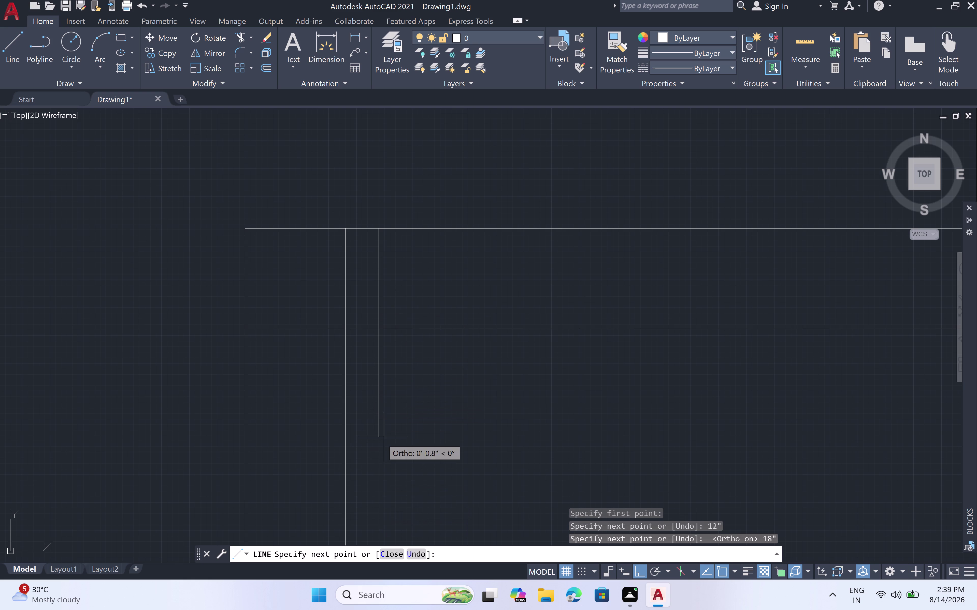
click(249, 430)
scroll(down, 3)
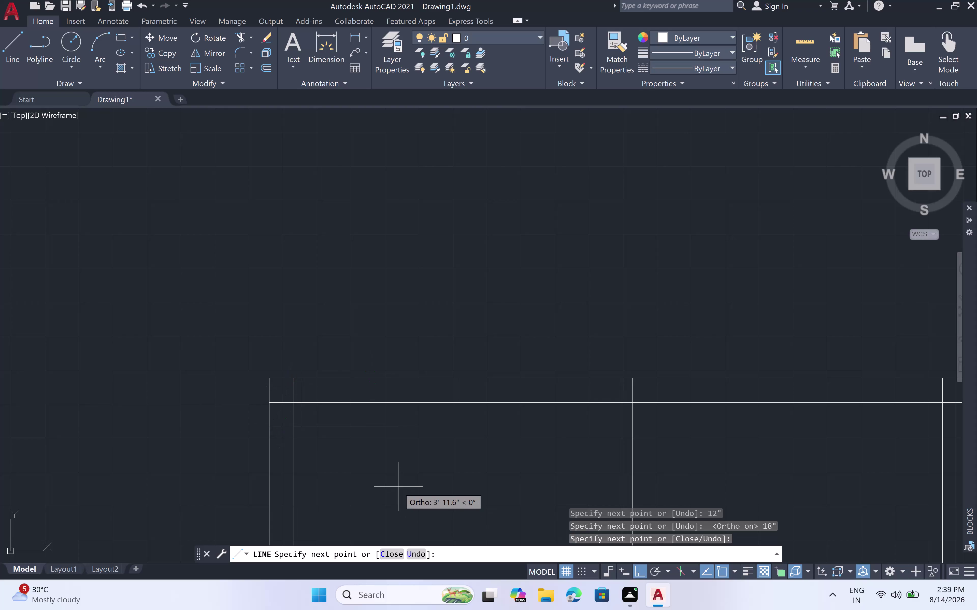
key(Escape)
middle_drag(340, 454, 435, 309)
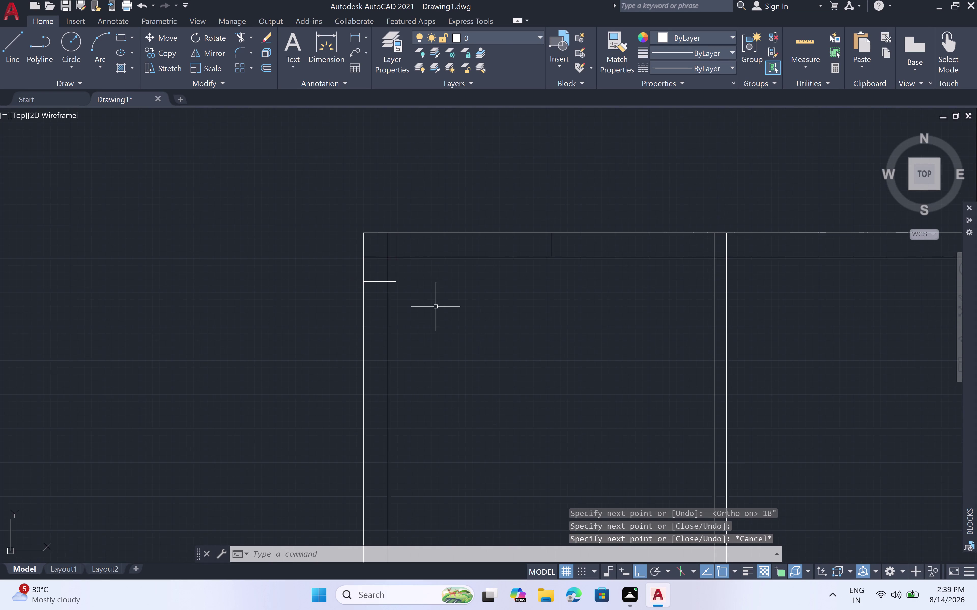
scroll(down, 3)
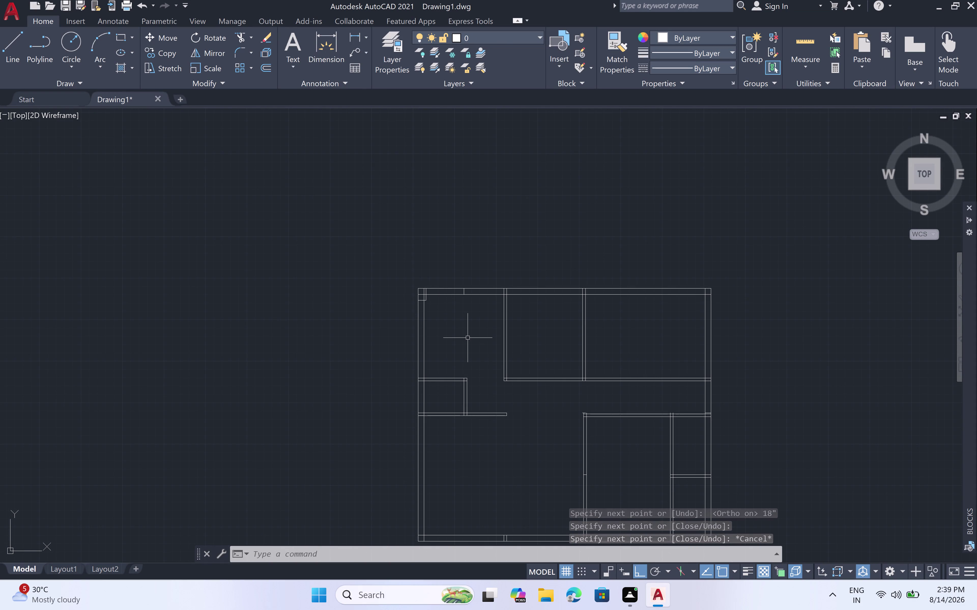